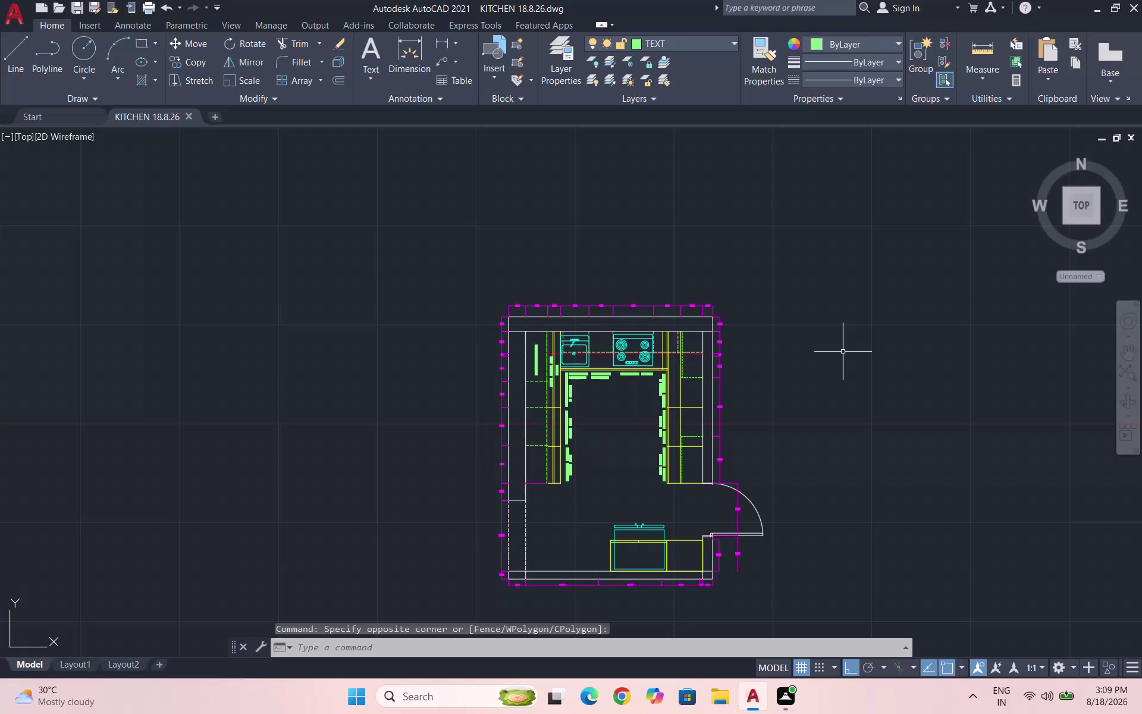
Save the kitchen drawing and review the plan.
key(Escape)
key(ctrl+s)
scroll(up, 3)
scroll(down, 3)
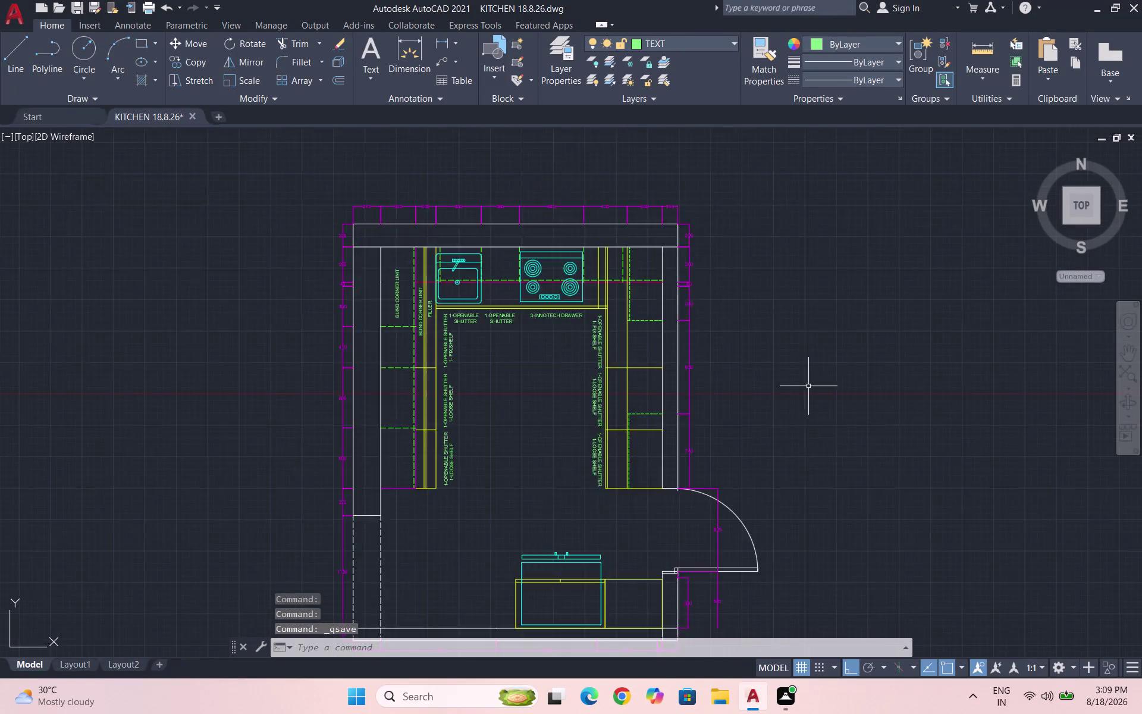
scroll(down, 3)
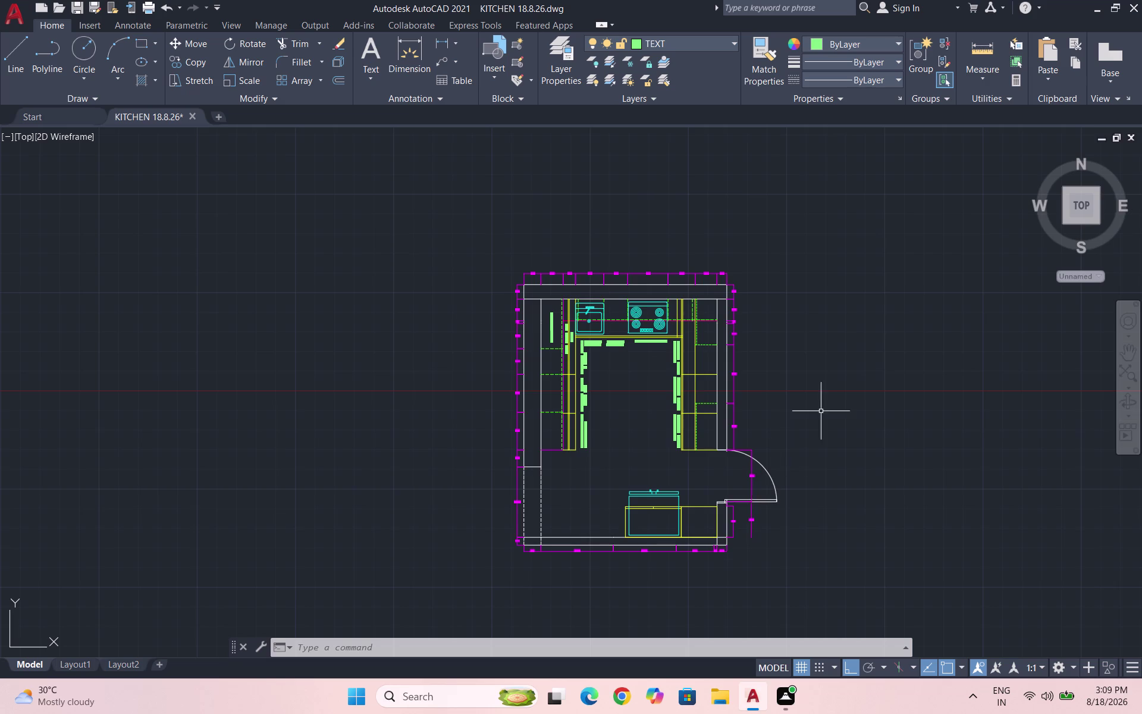
scroll(up, 3)
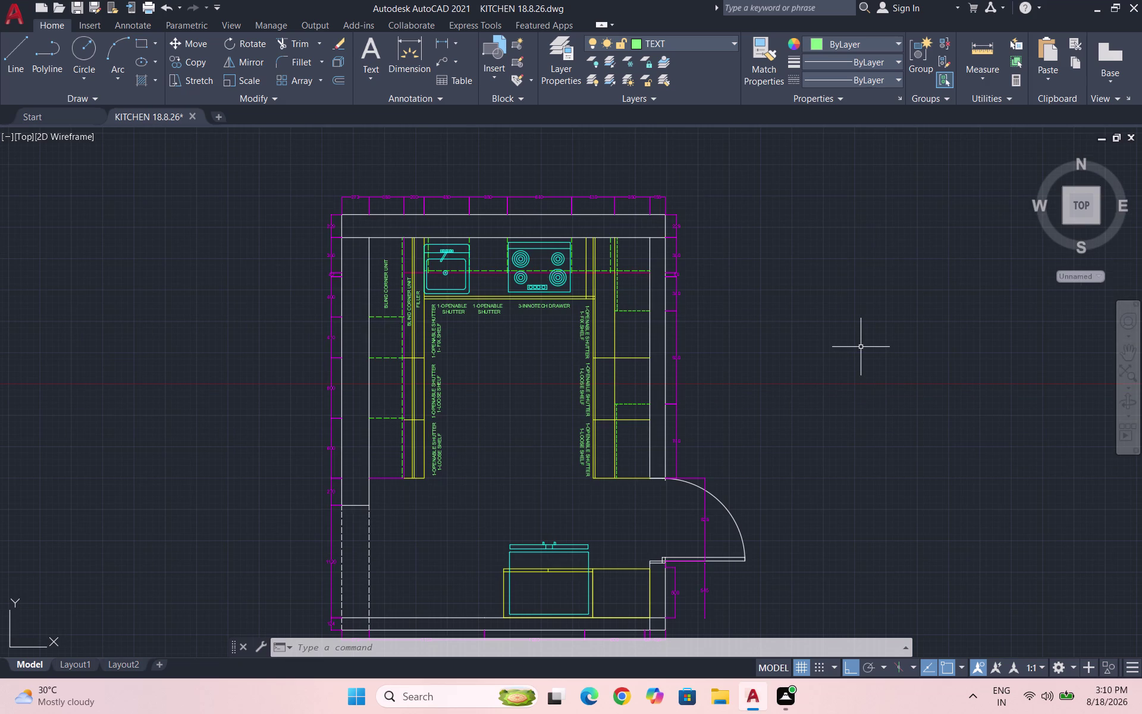
scroll(down, 3)
scroll(up, 3)
scroll(down, 3)
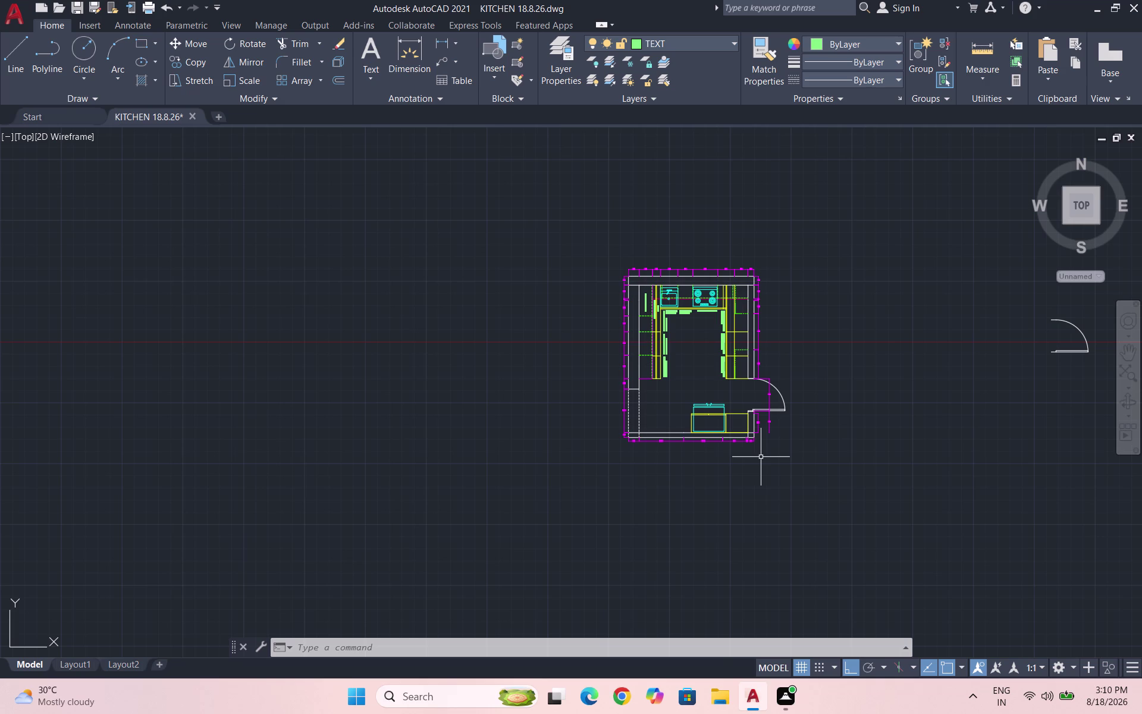
click(873, 414)
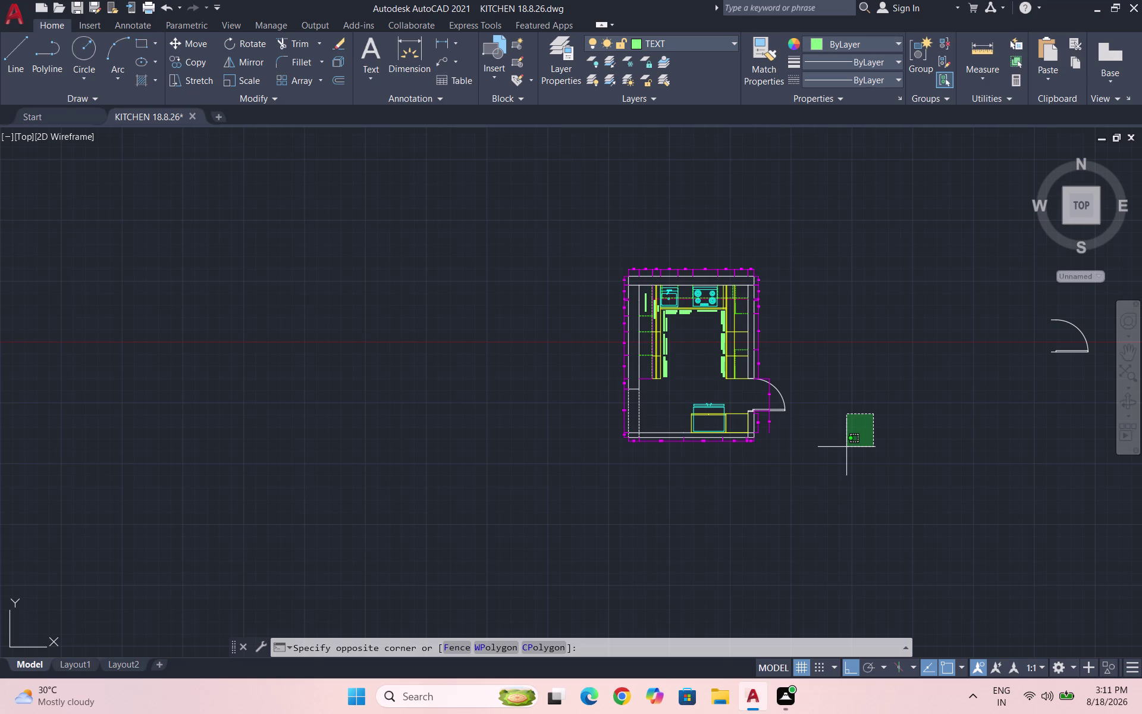
click(846, 447)
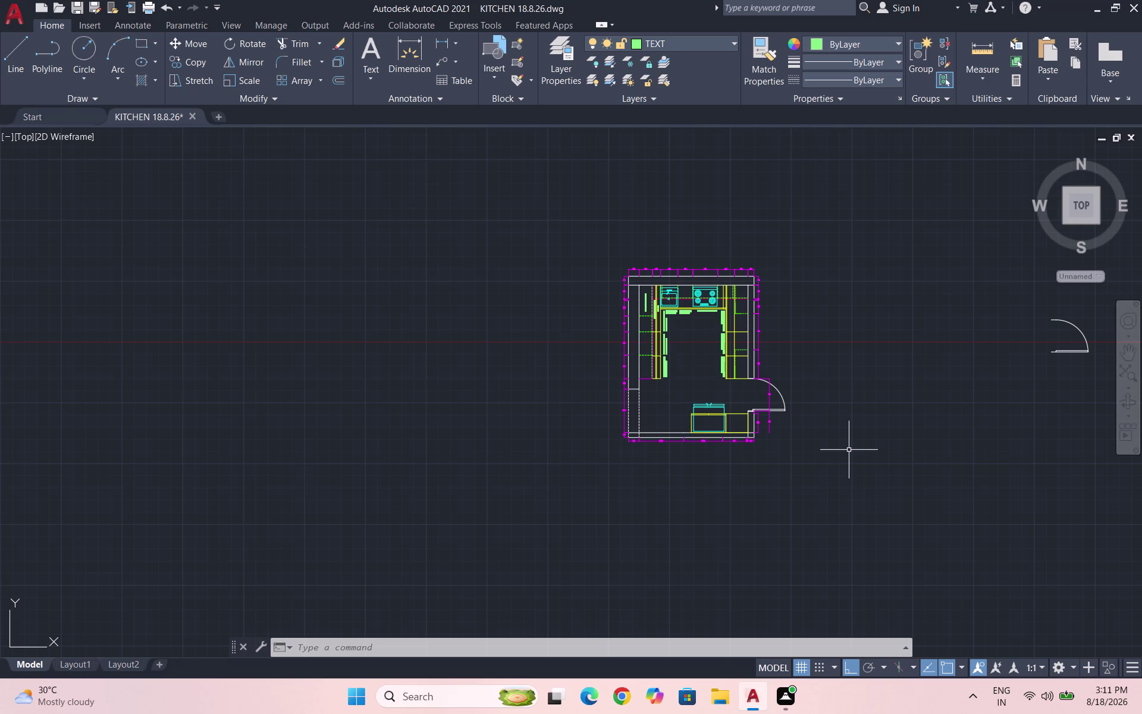
scroll(up, 3)
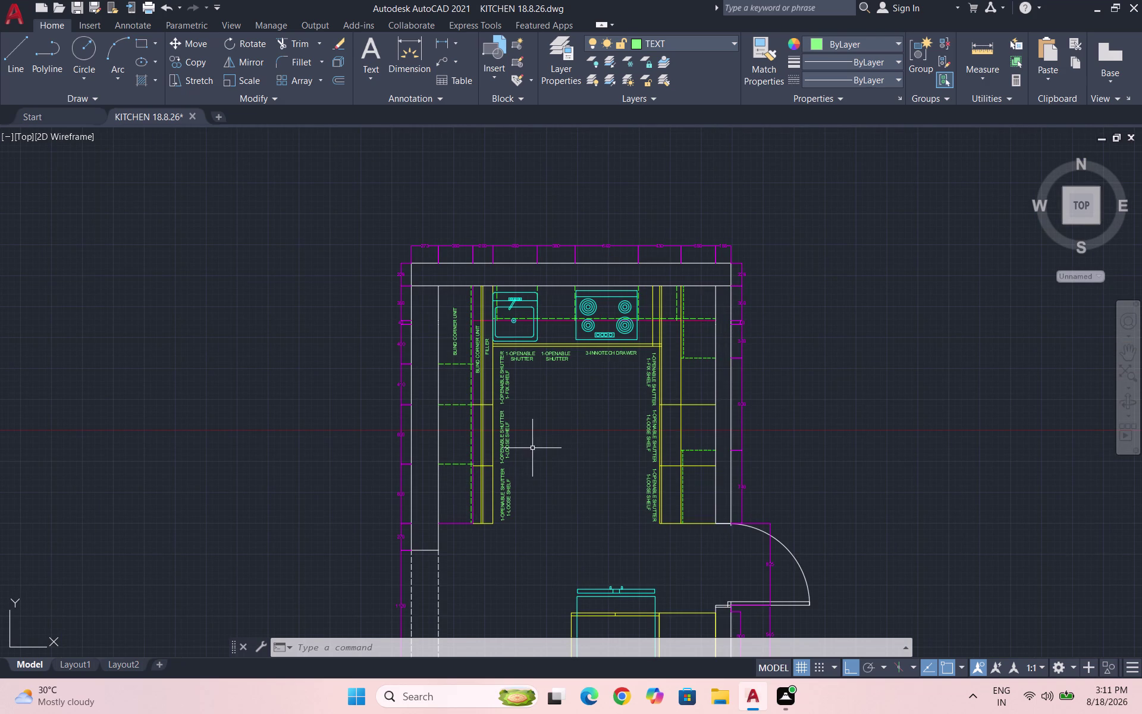
scroll(down, 3)
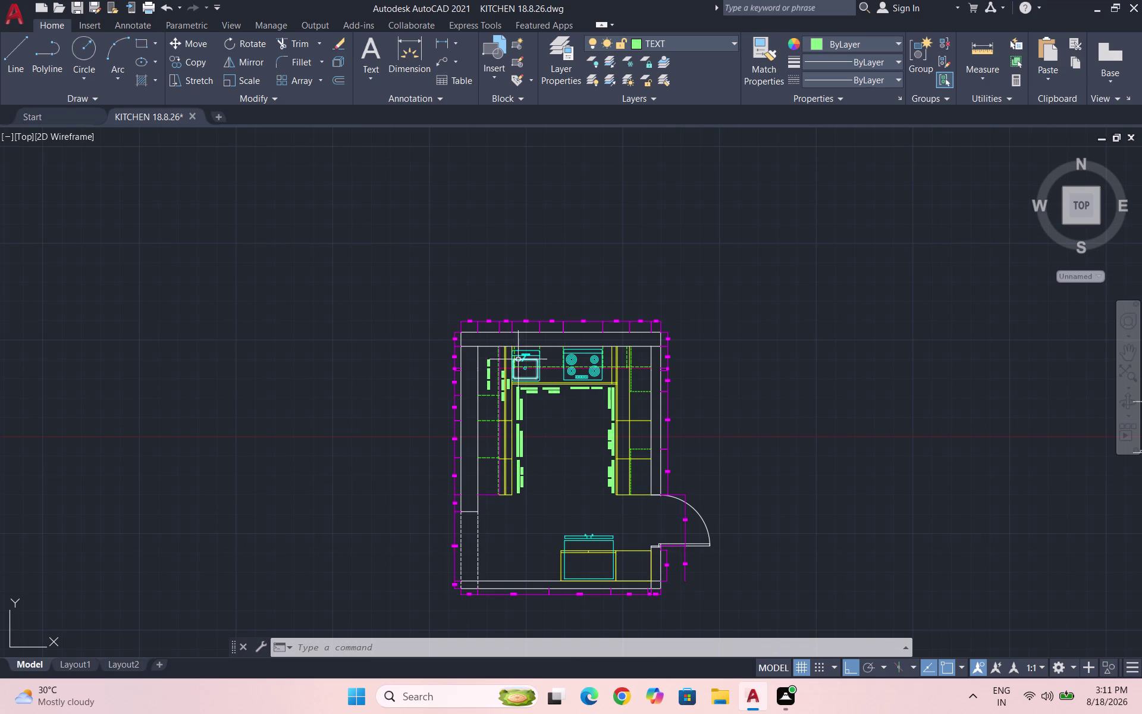
scroll(up, 3)
Copy the BLIND CORNER UNIT label twice onto the right-hand cabinet run.
click(480, 365)
text(C)
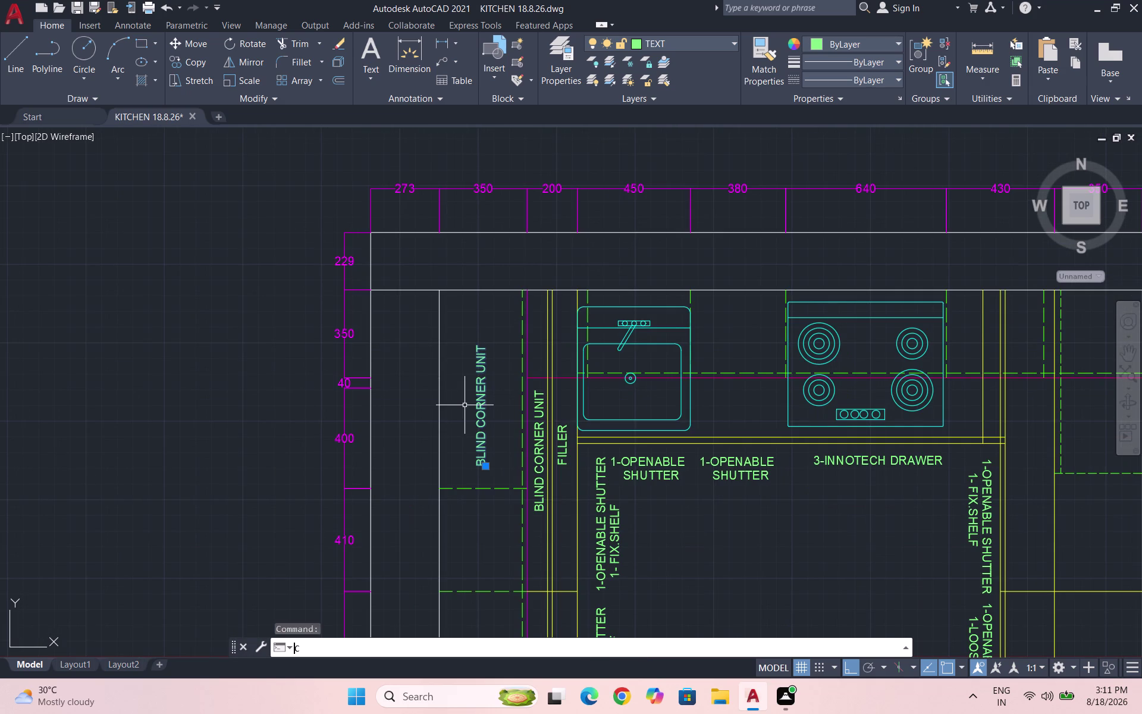
text(O)
key(Return)
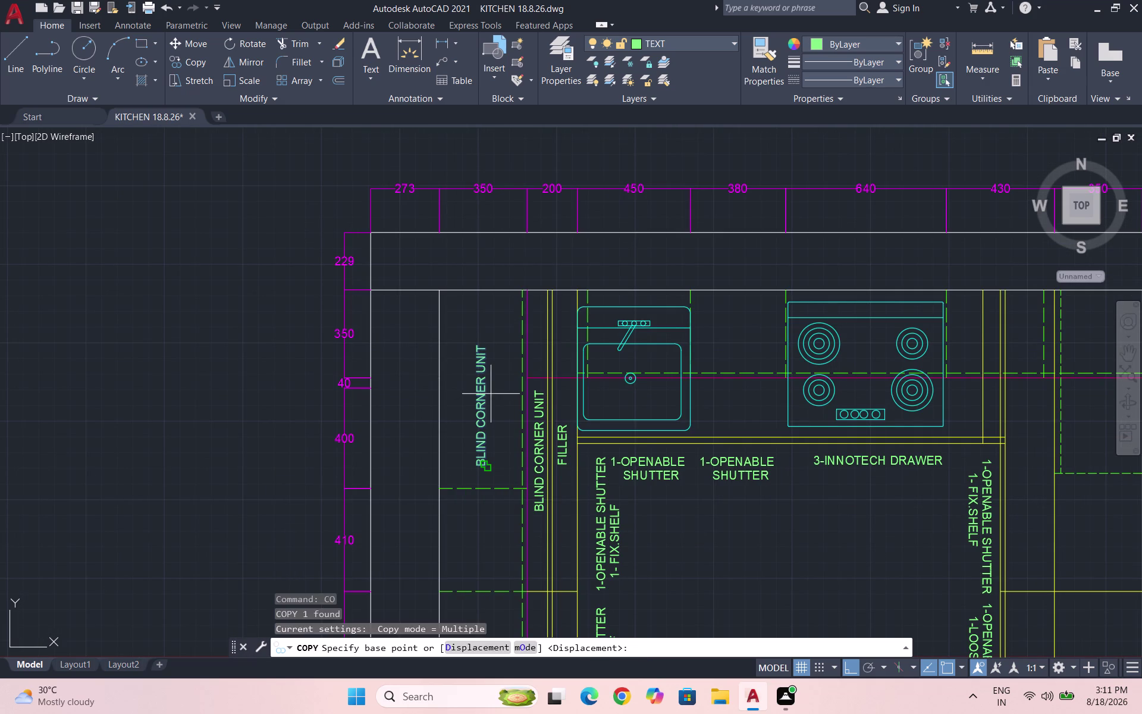
click(494, 394)
scroll(down, 3)
scroll(up, 3)
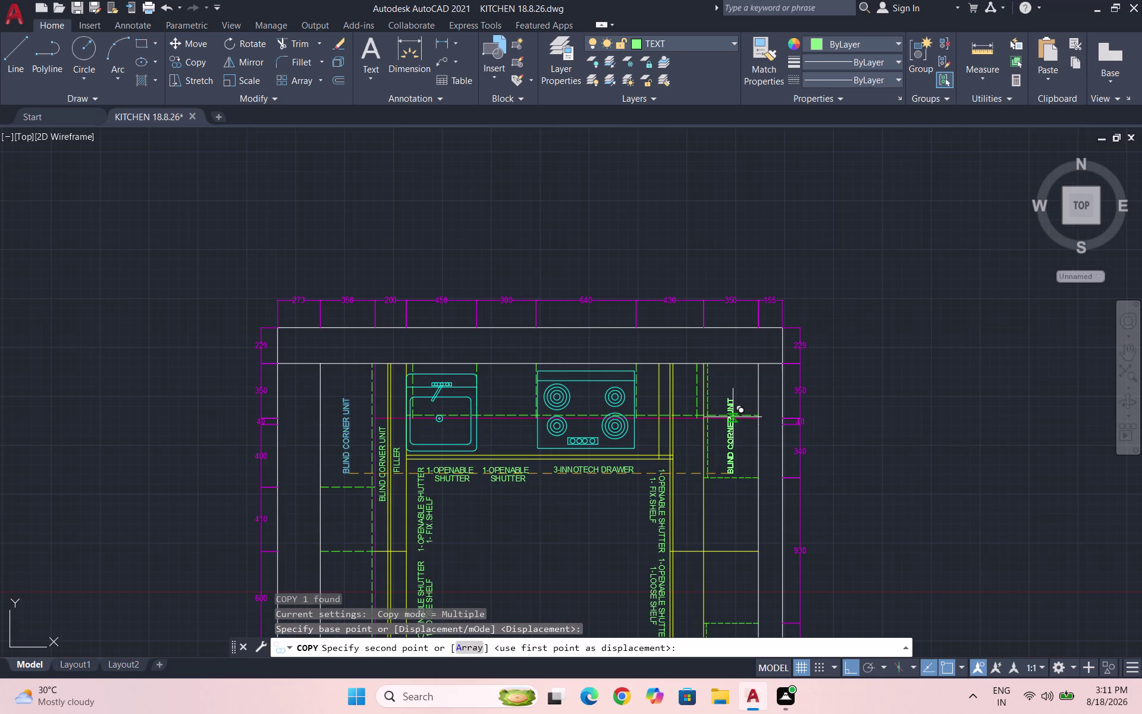
click(732, 417)
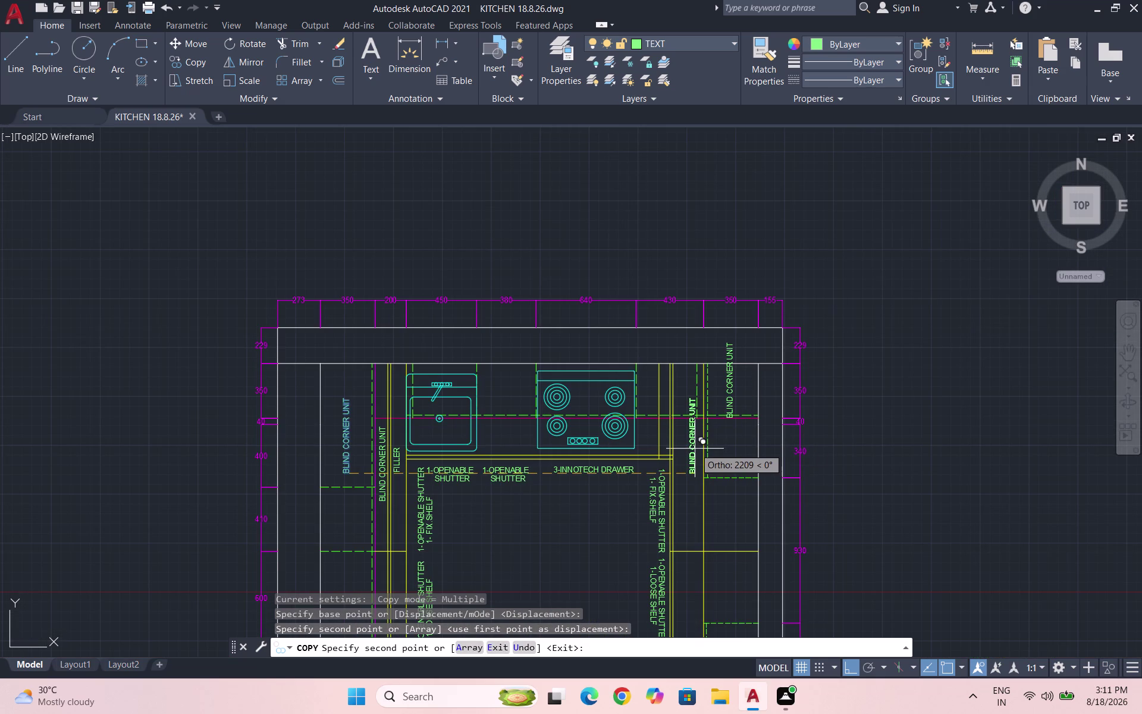
scroll(up, 3)
click(688, 484)
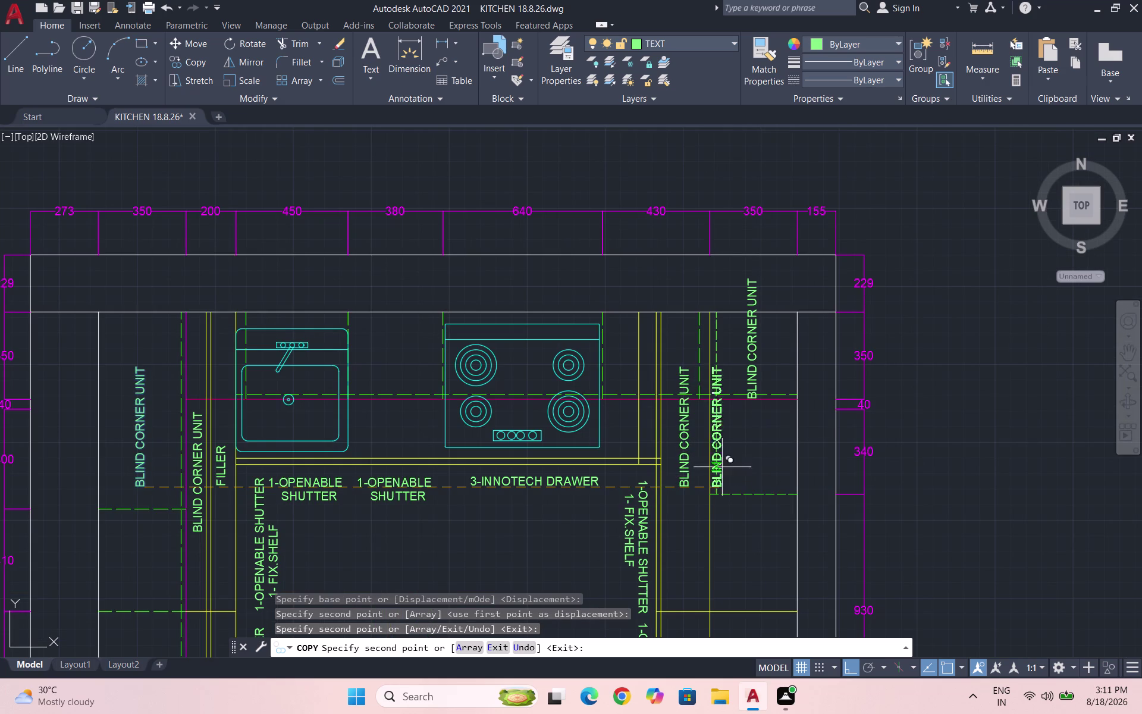
key(Escape)
Try rotating the top-right label copy, then undo the wrong rotation.
click(767, 347)
click(738, 344)
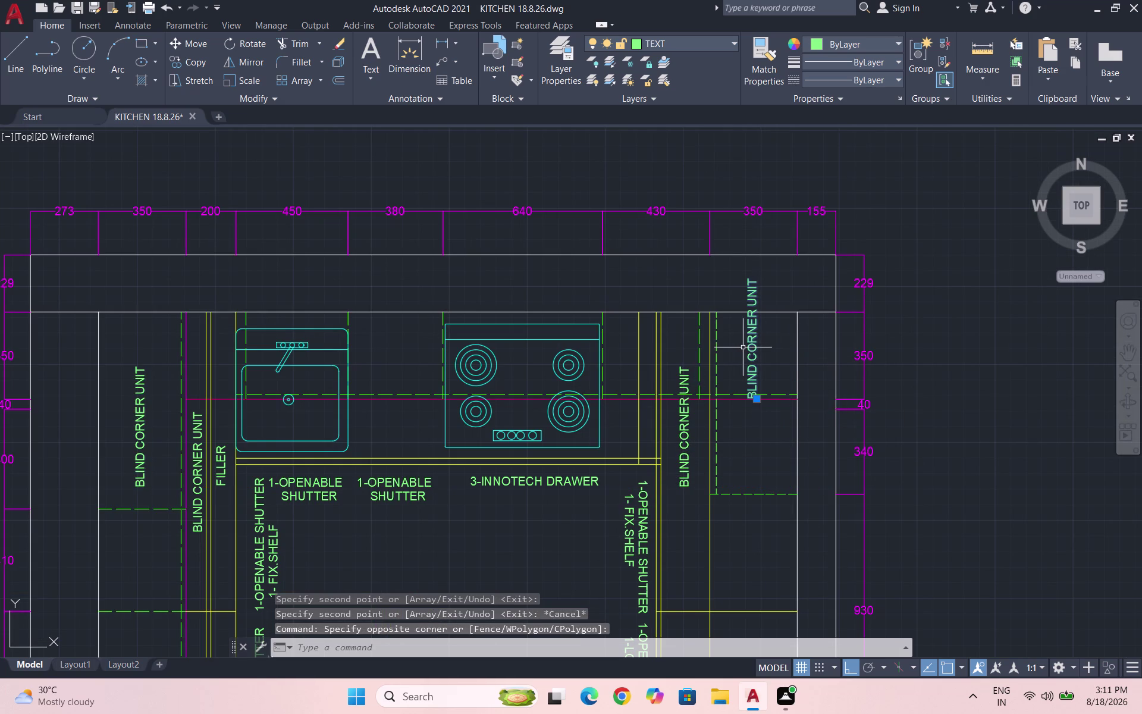
text(RO)
key(Return)
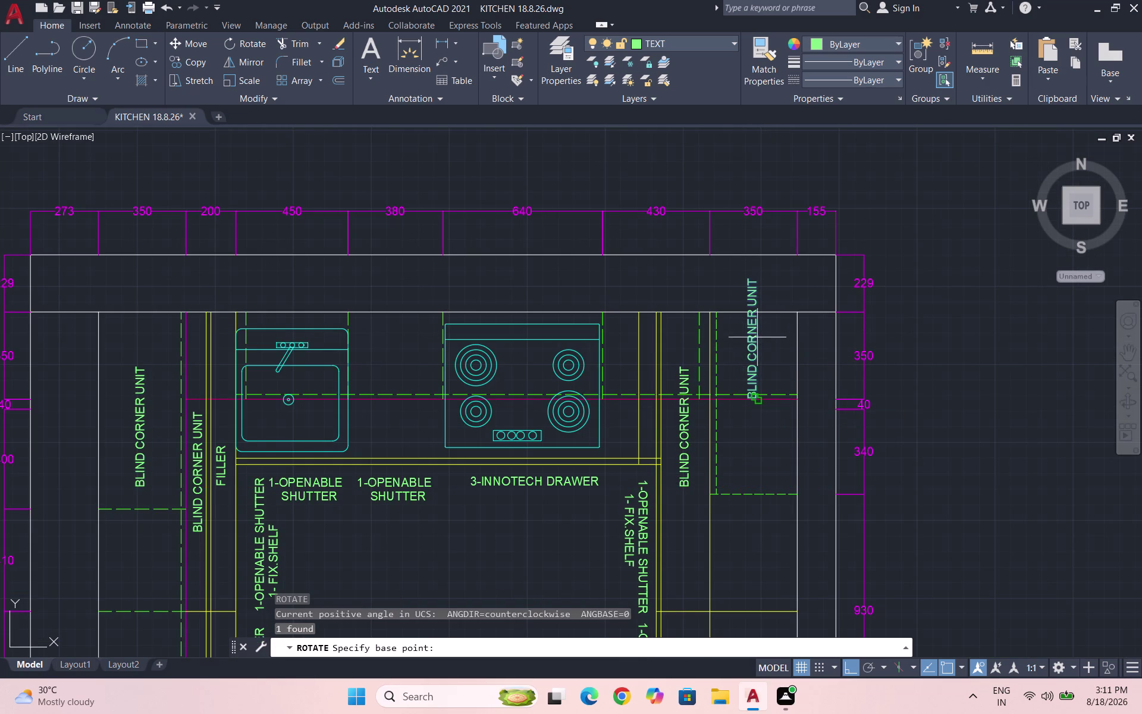
click(754, 287)
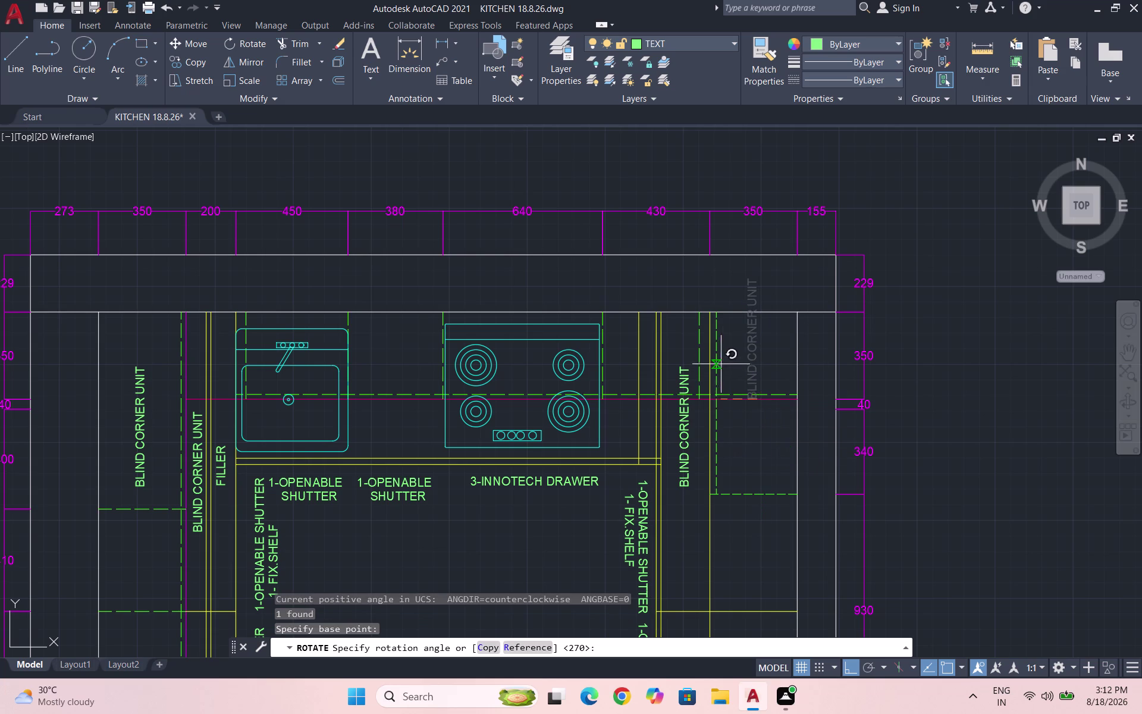
click(692, 336)
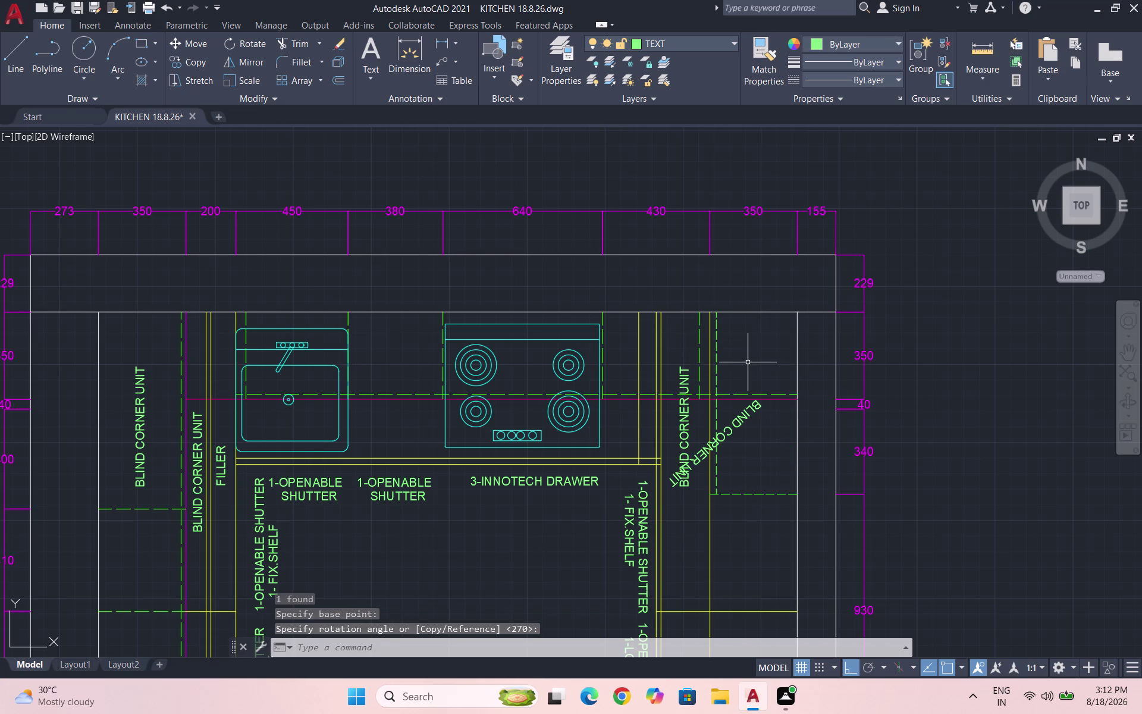
key(ctrl+z)
Hide the grid and rotate the top-right BLIND CORNER UNIT copy to read downward.
drag(772, 352, 761, 351)
click(713, 355)
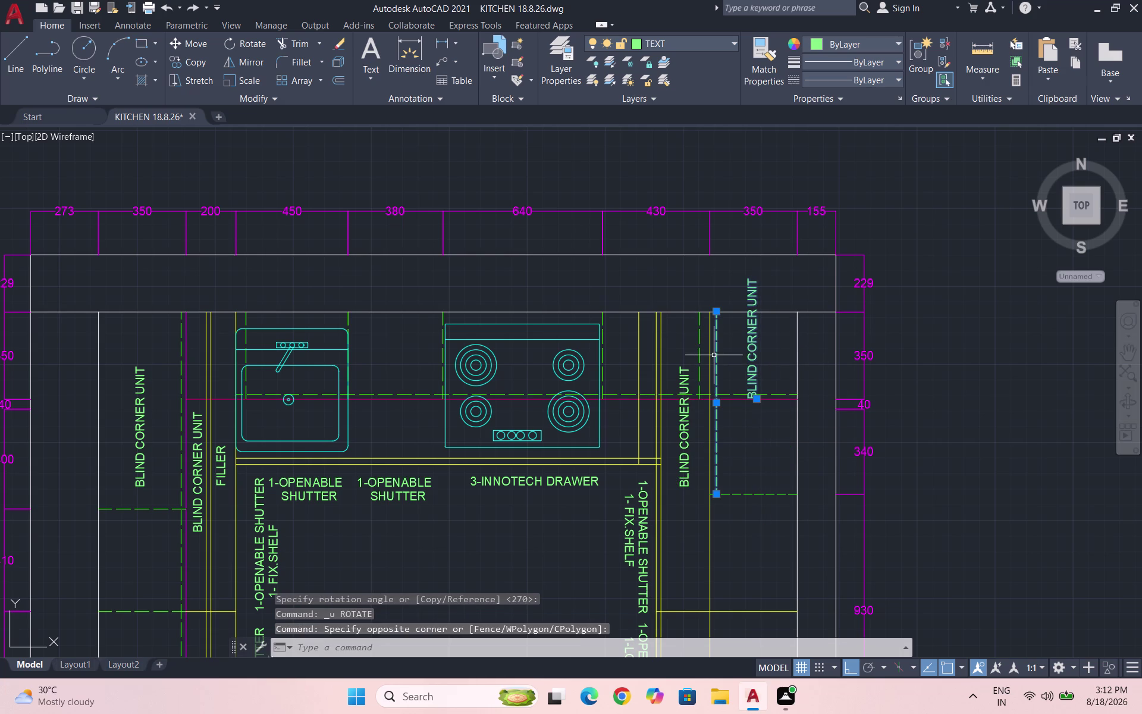
key(F8)
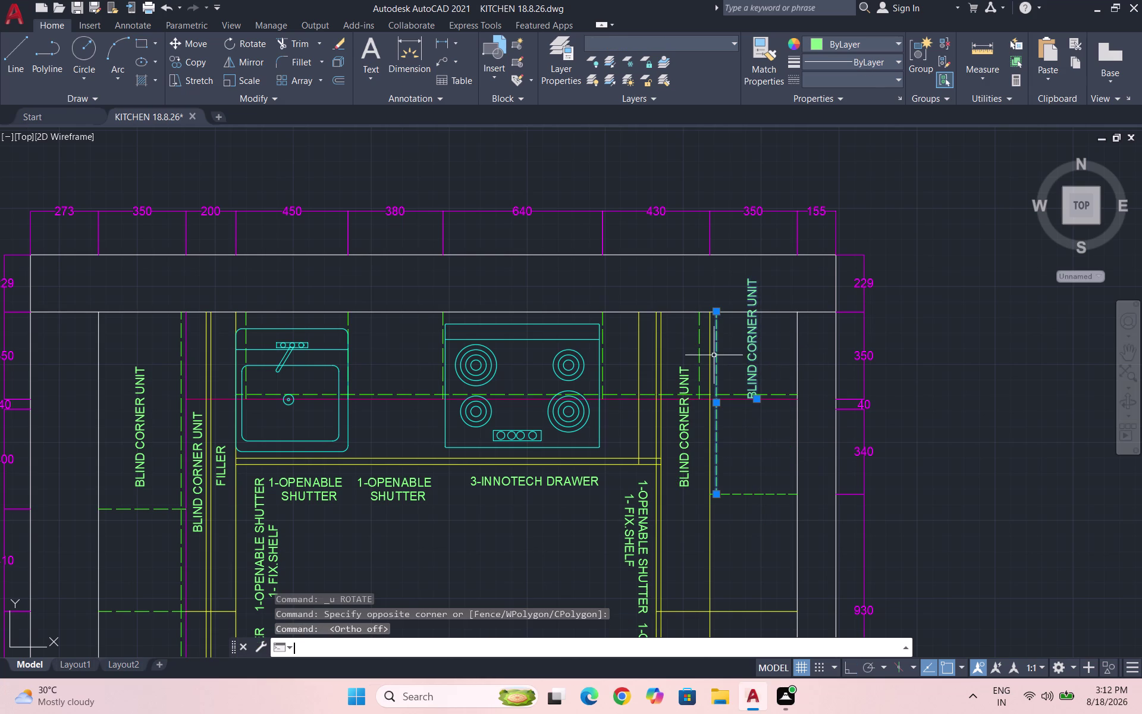
key(F8)
key(F7)
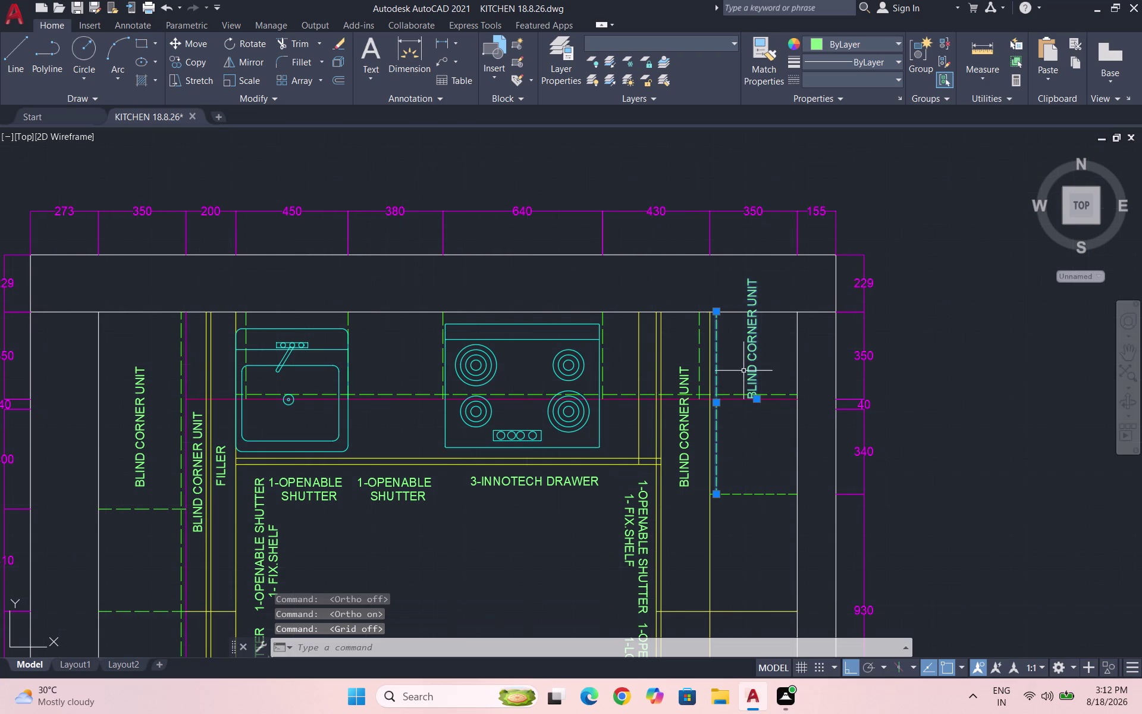
key(Escape)
click(756, 356)
text(RO)
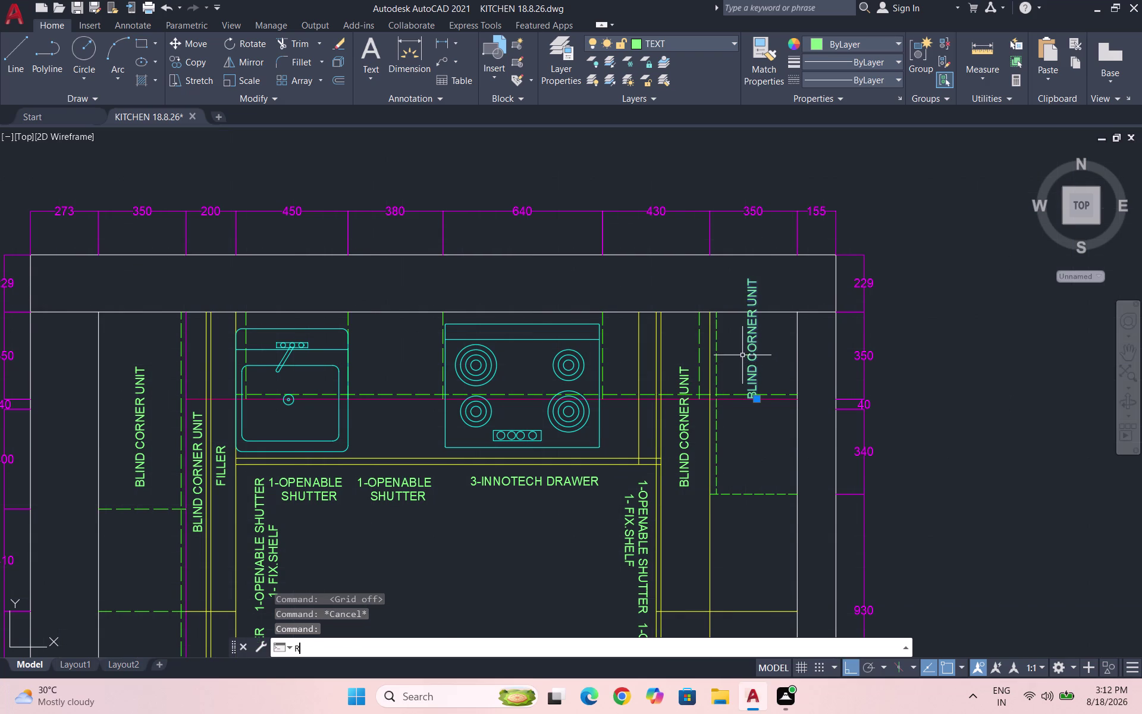
key(Return)
click(749, 279)
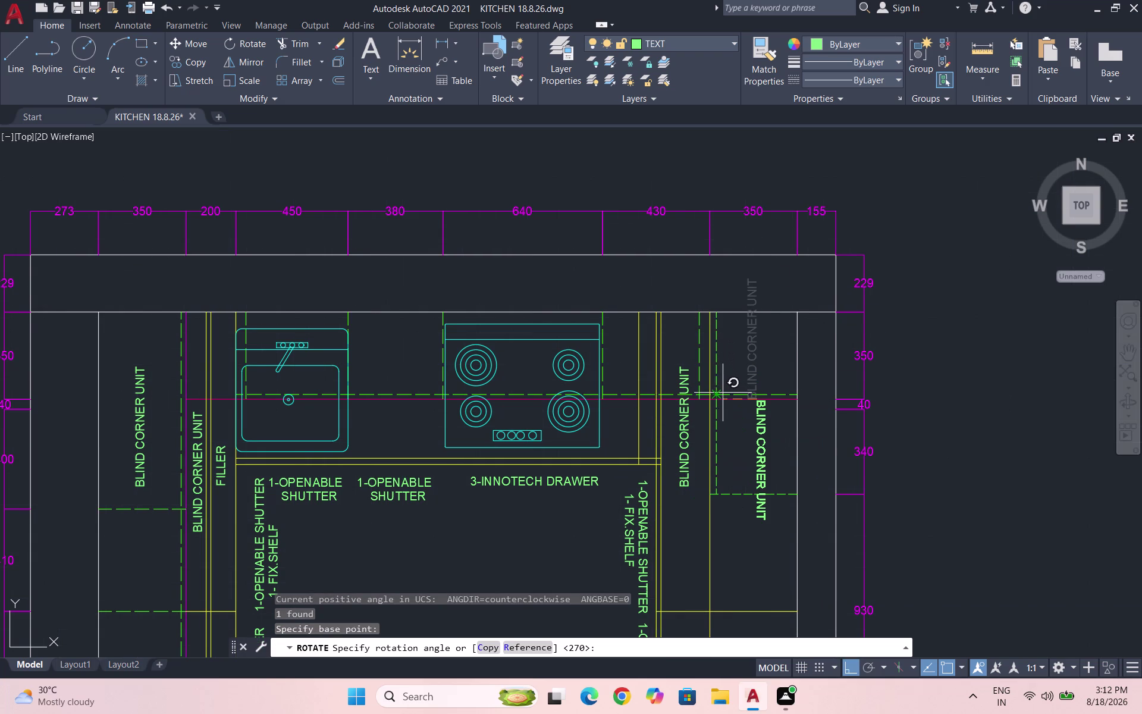
click(738, 416)
Move the rotated label into the right-hand corner cabinet.
click(767, 423)
click(736, 423)
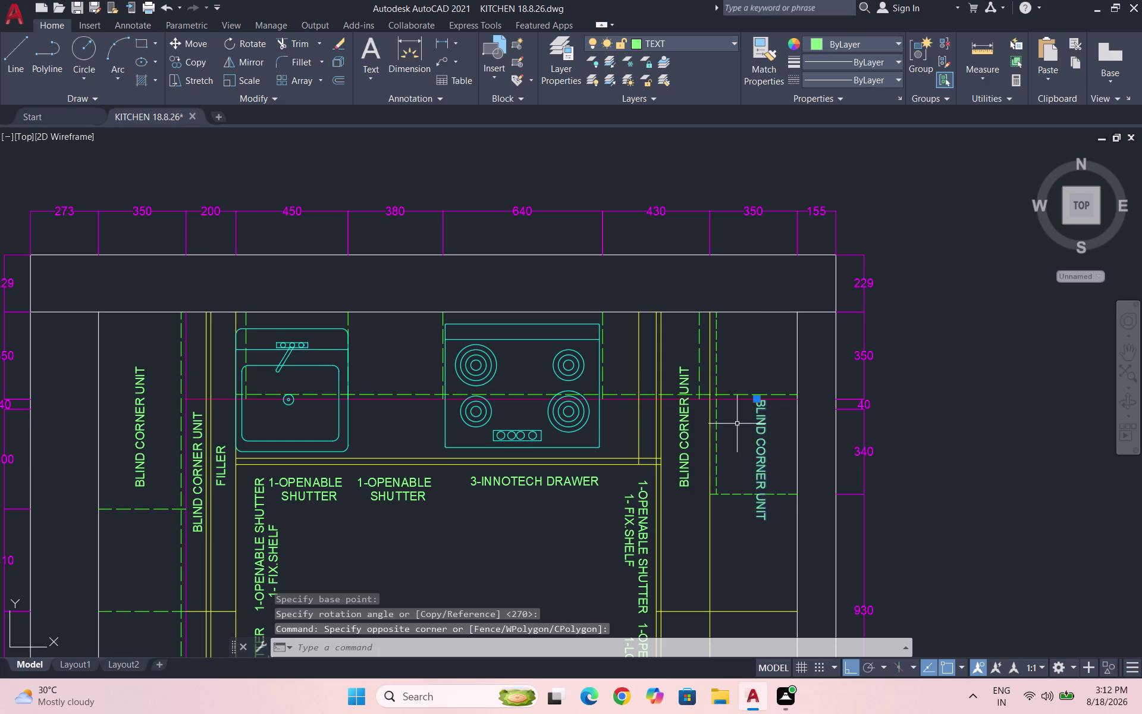
key(m)
key(Return)
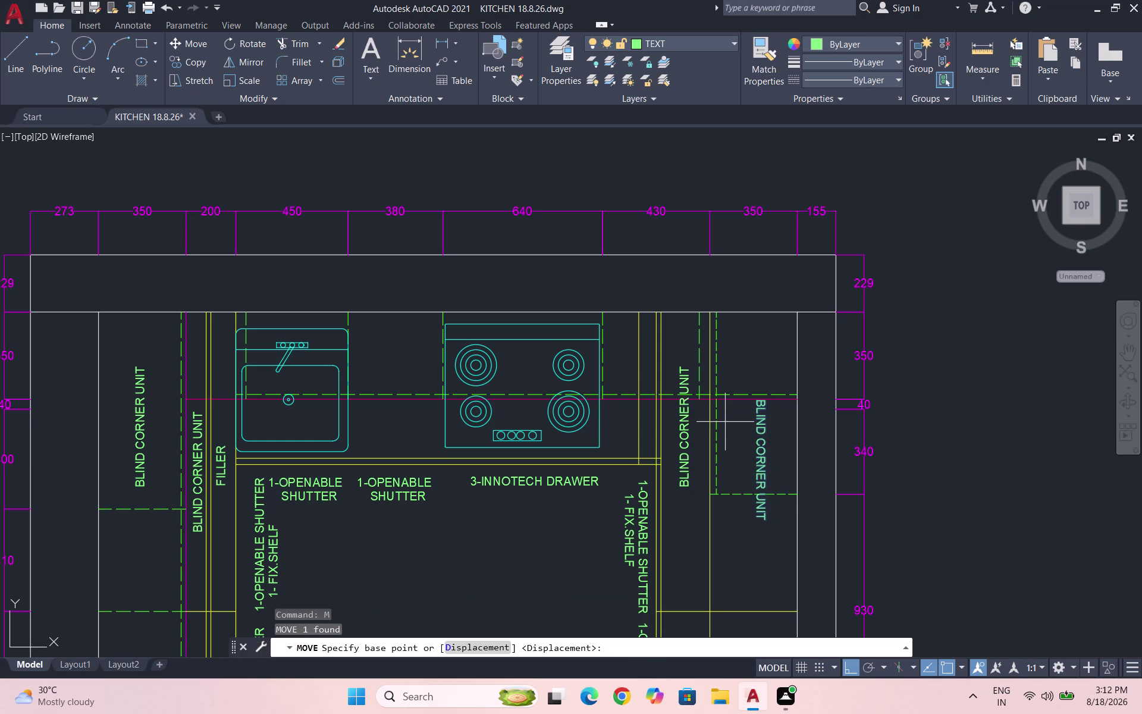
click(761, 439)
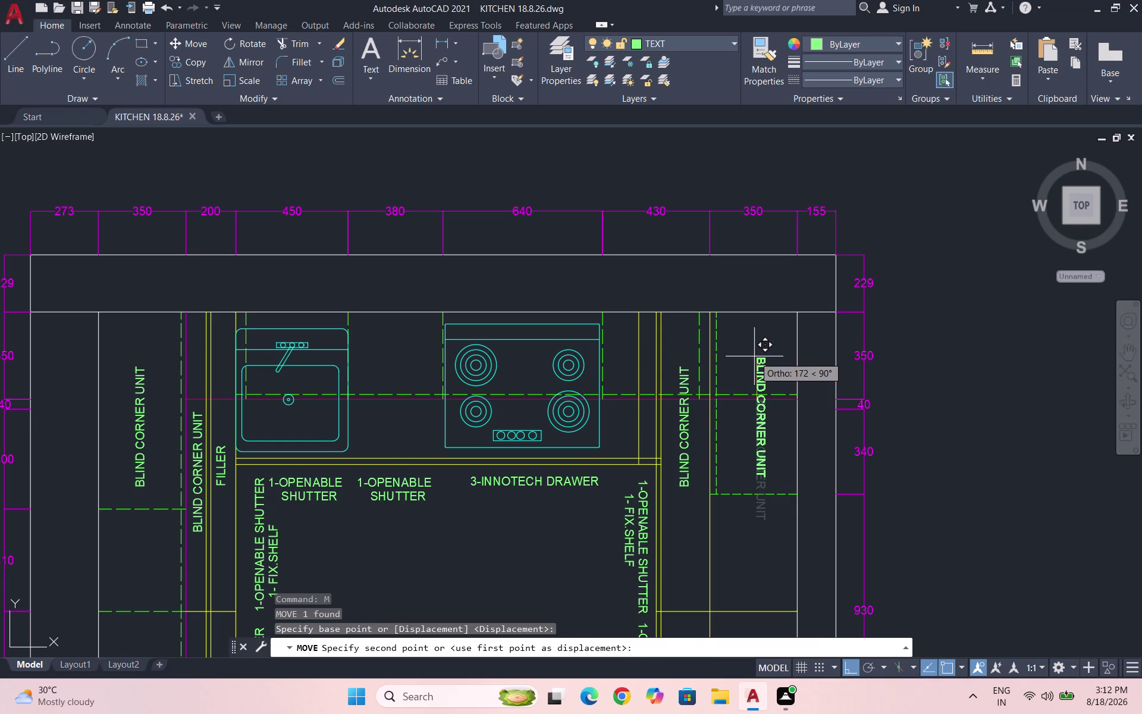
scroll(down, 3)
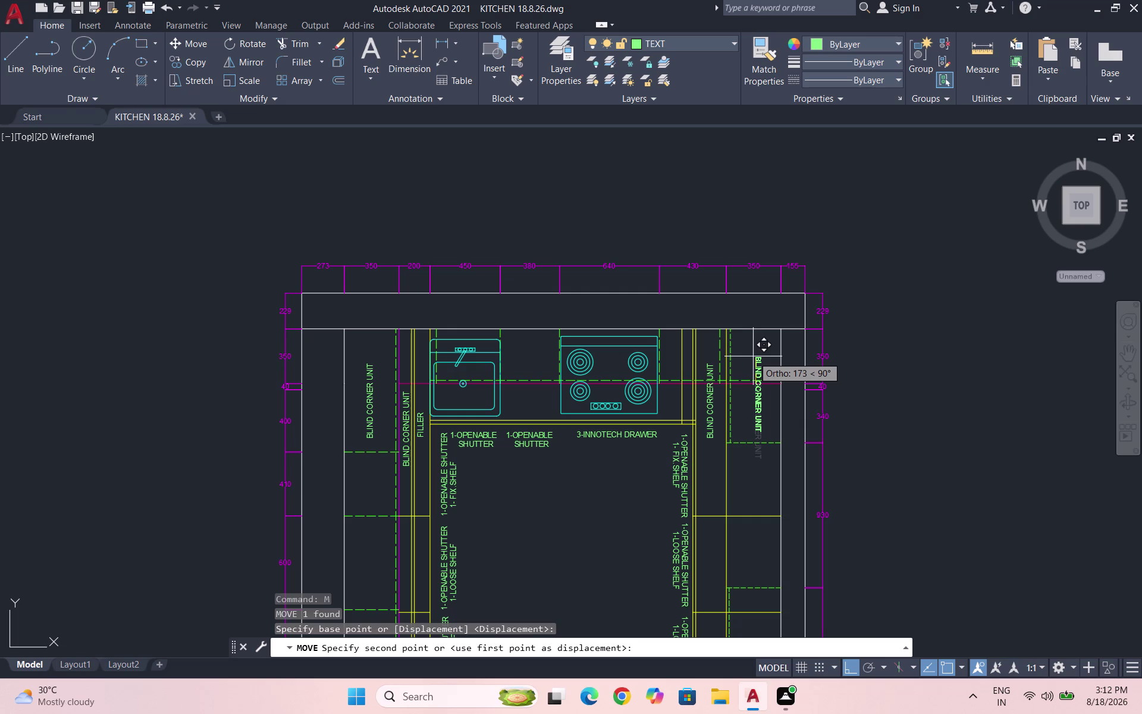
scroll(up, 3)
click(742, 357)
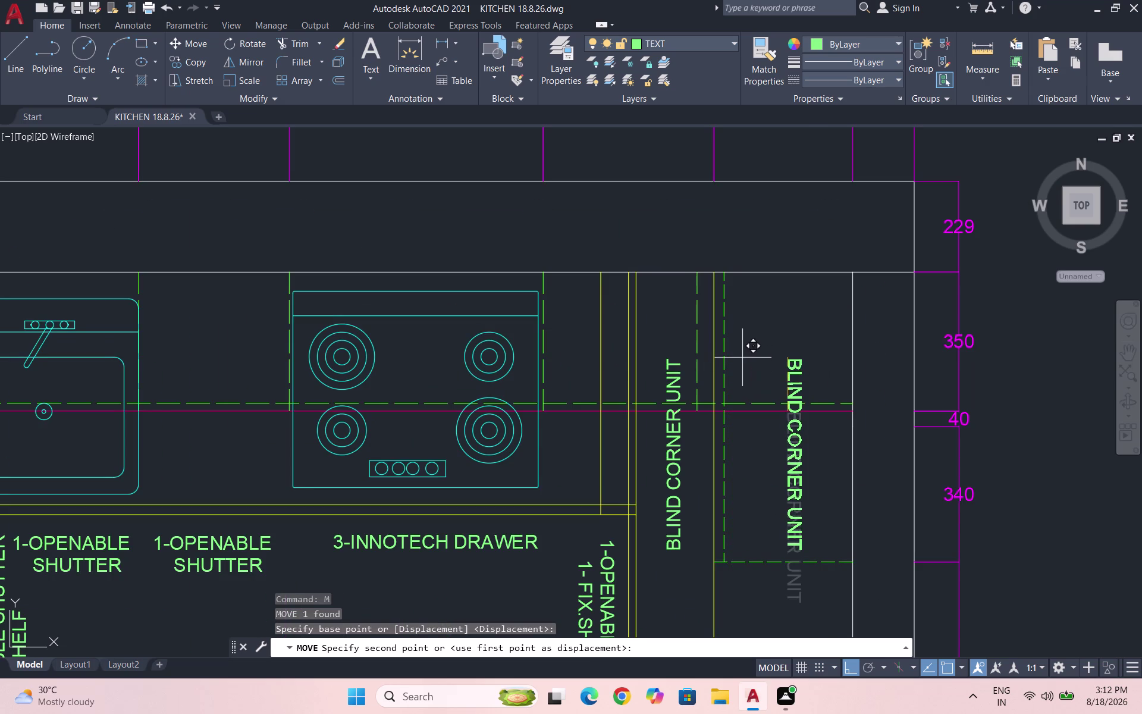
click(796, 370)
Shift the label further left within the corner cabinet.
key(m)
key(Return)
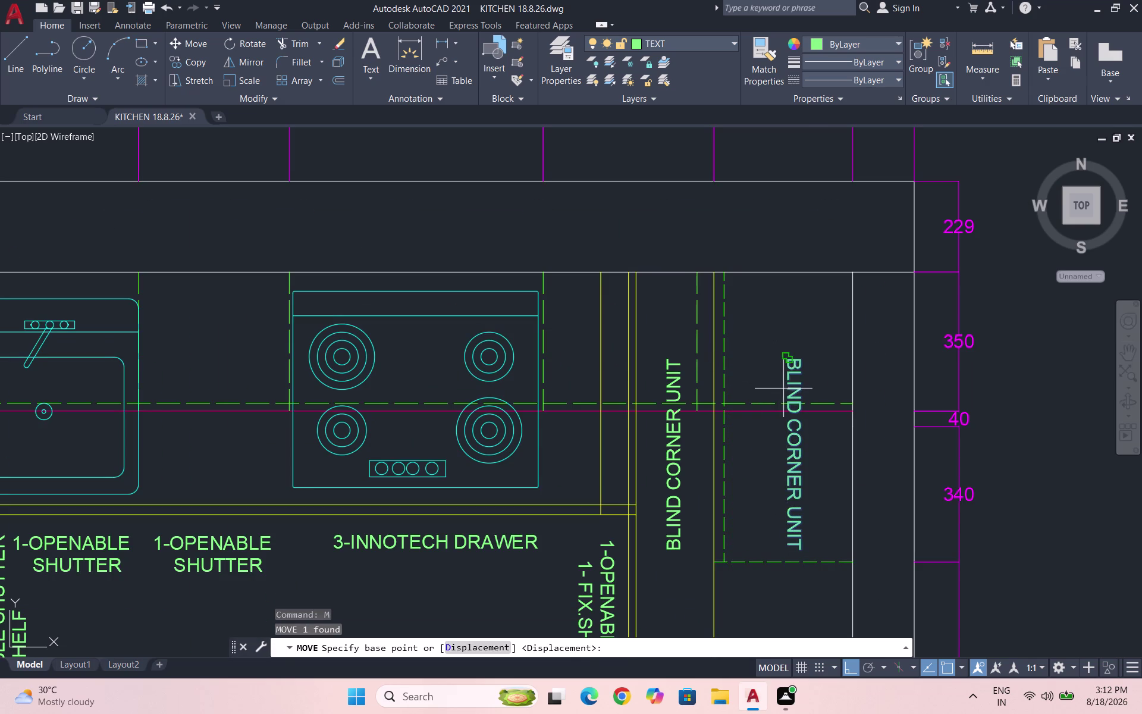
click(784, 385)
click(750, 383)
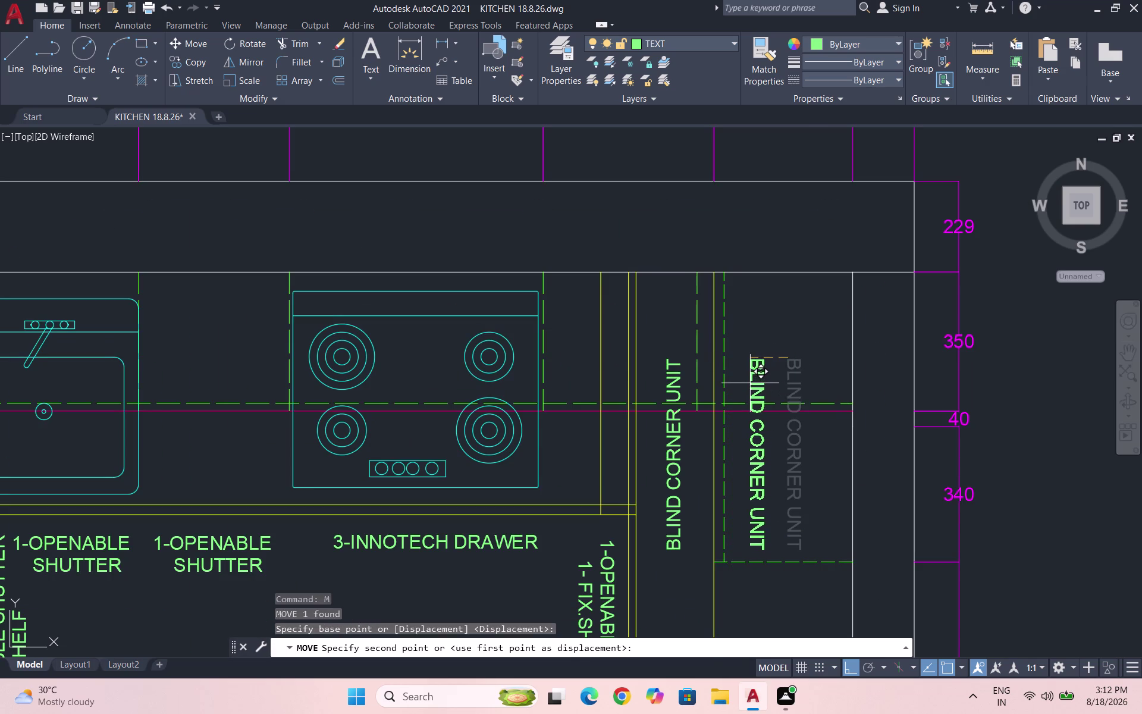
key(grave)
key(Escape)
Start a TRIM on lines crossing the cabinet, then cancel it.
key(t)
key(r)
key(Return)
key(Return)
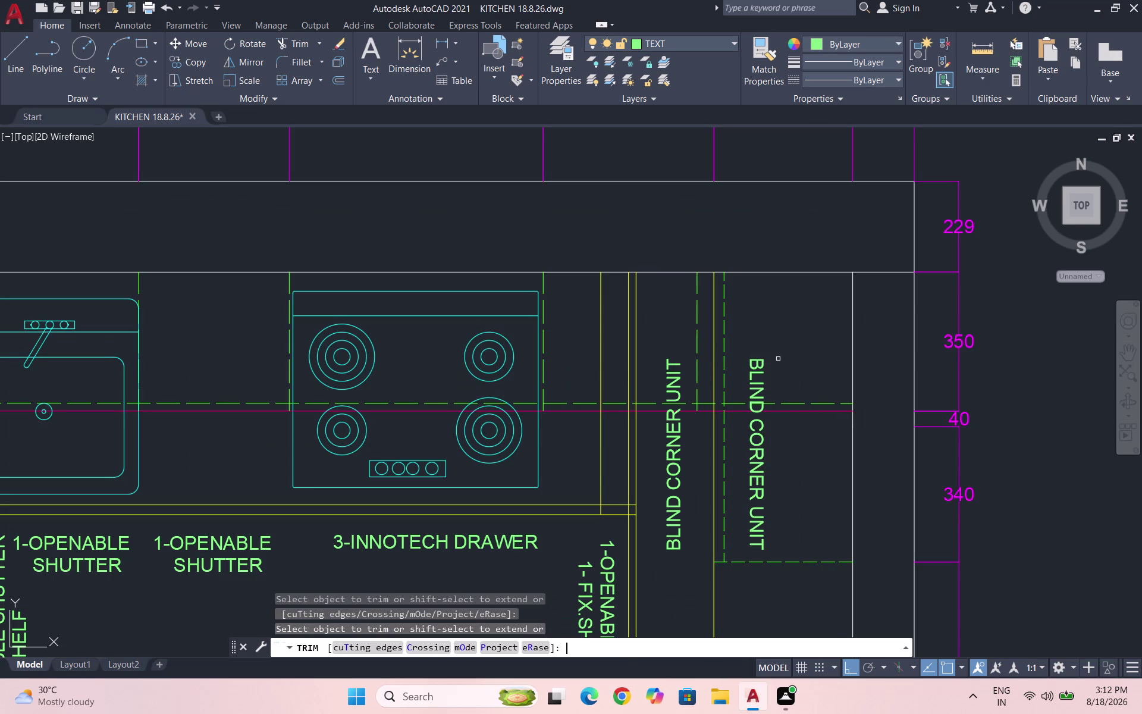
drag(783, 391, 792, 432)
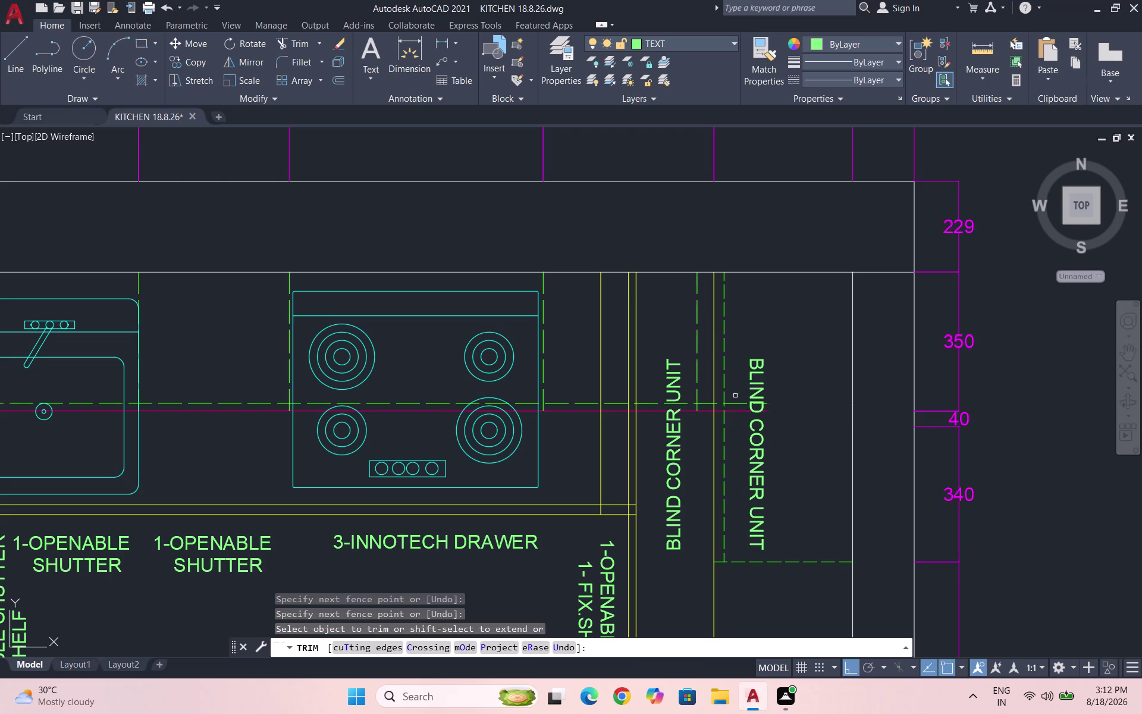
drag(736, 398, 738, 434)
scroll(up, 3)
drag(753, 436, 752, 466)
drag(759, 462, 756, 483)
key(Escape)
scroll(down, 3)
scroll(down, 3)
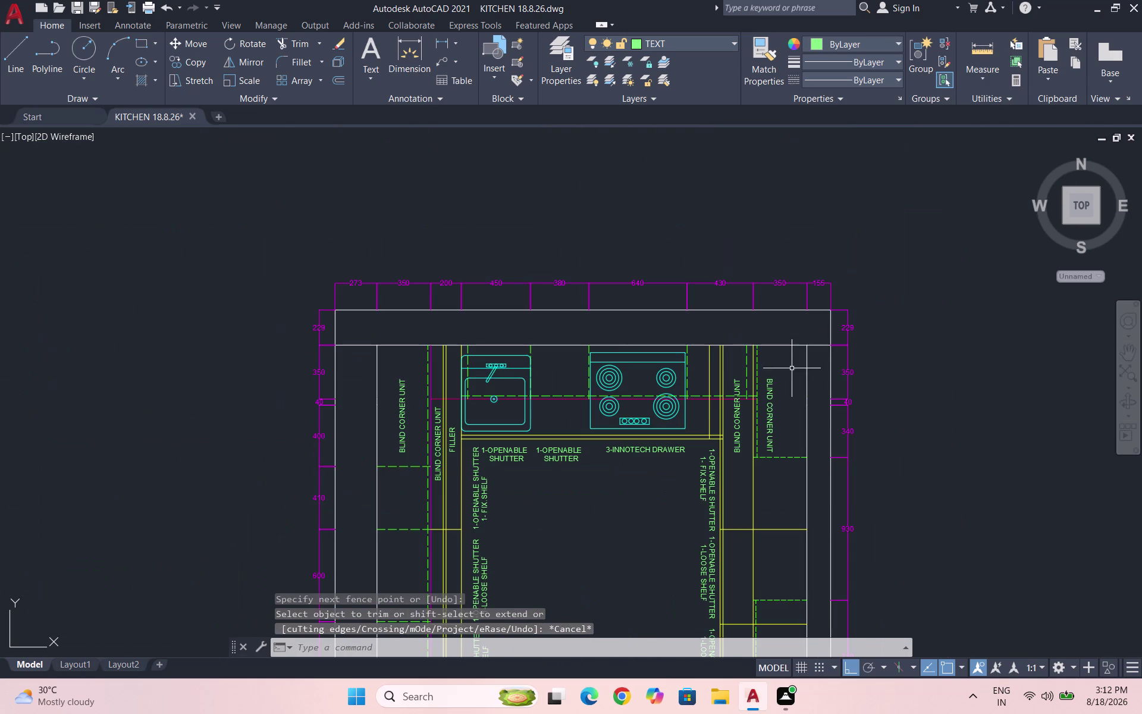
Try rotating the inner BLIND CORNER UNIT label, then undo the rotation.
click(740, 418)
text(RO)
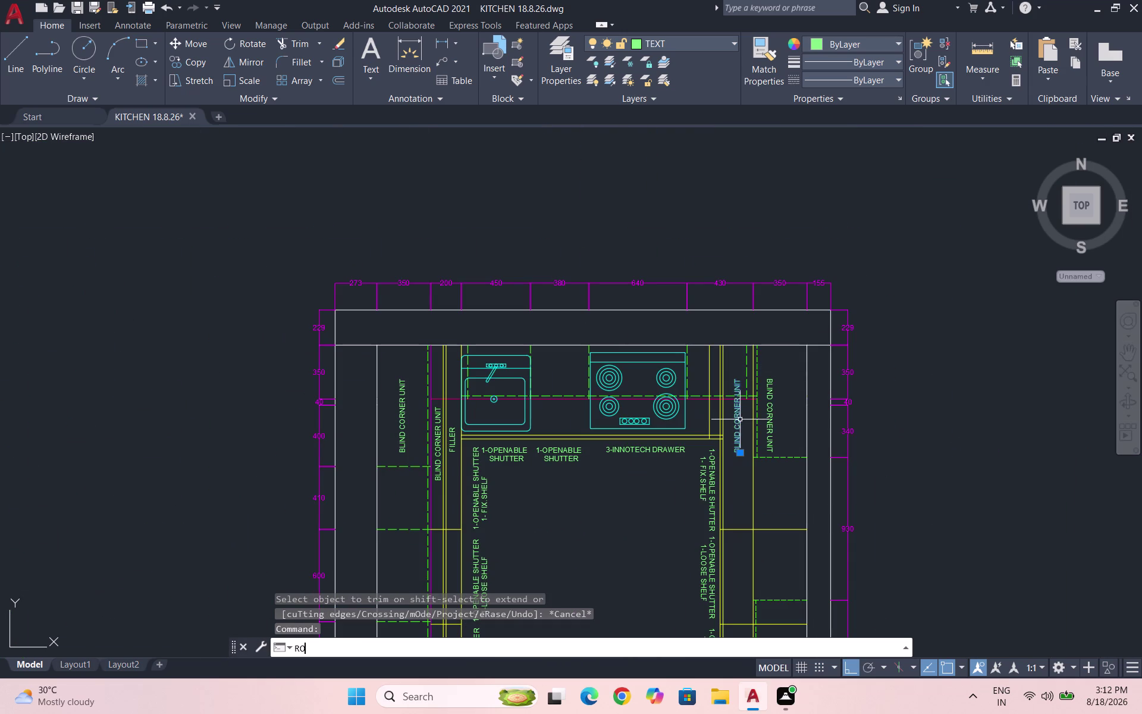
key(Return)
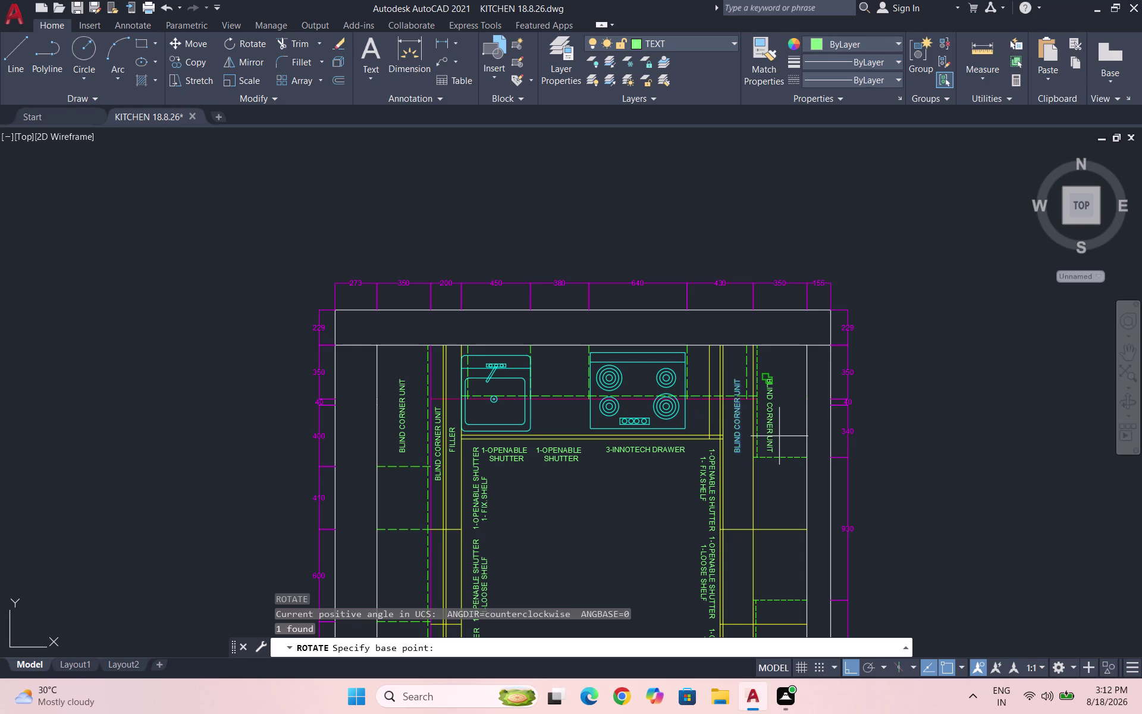
click(737, 380)
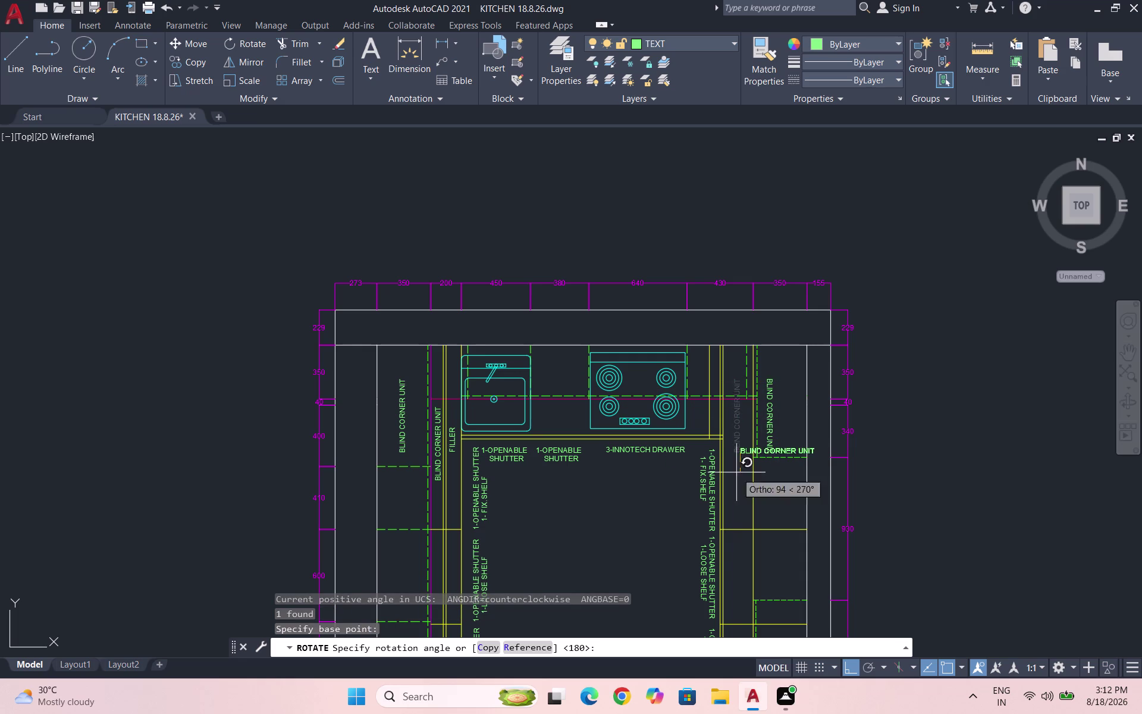
click(700, 480)
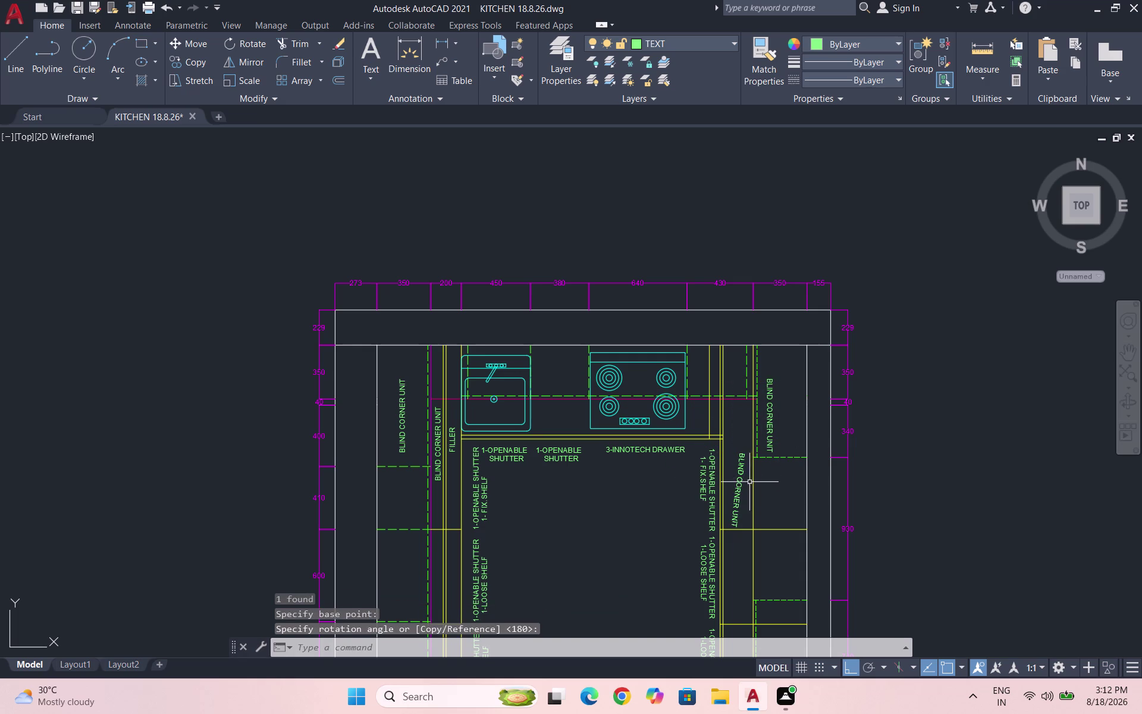
key(ctrl+z)
Rotate the inner BLIND CORNER UNIT label to read top-to-bottom.
click(734, 427)
text(R)
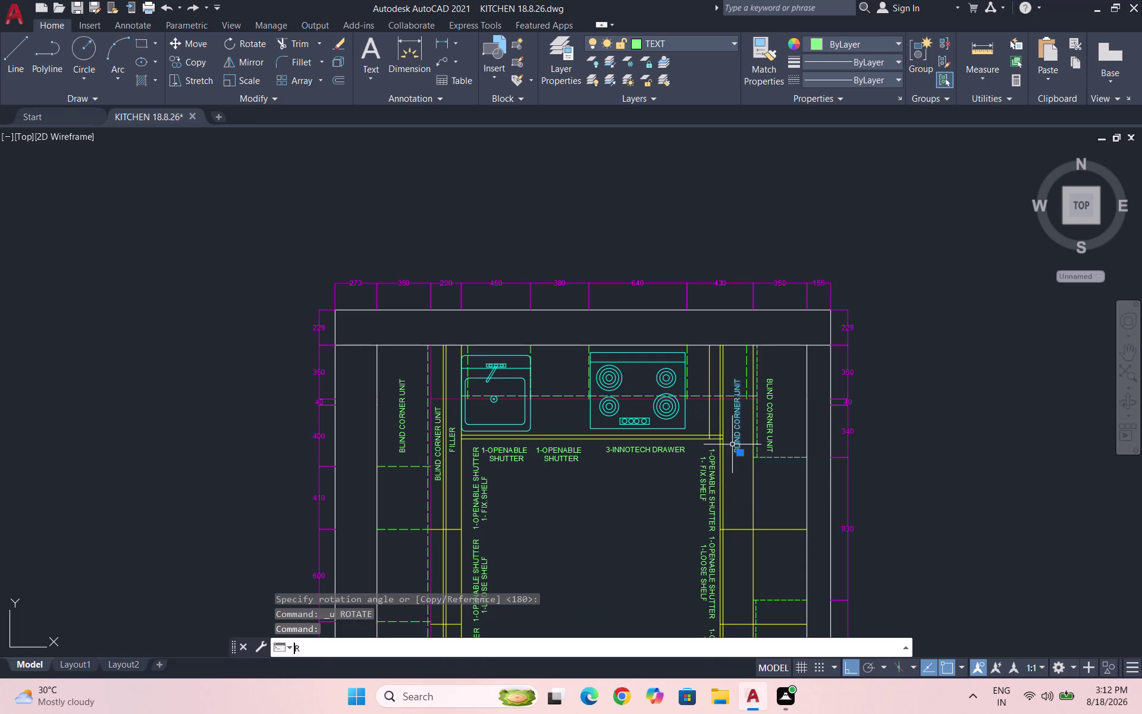
text(O)
key(Return)
click(735, 380)
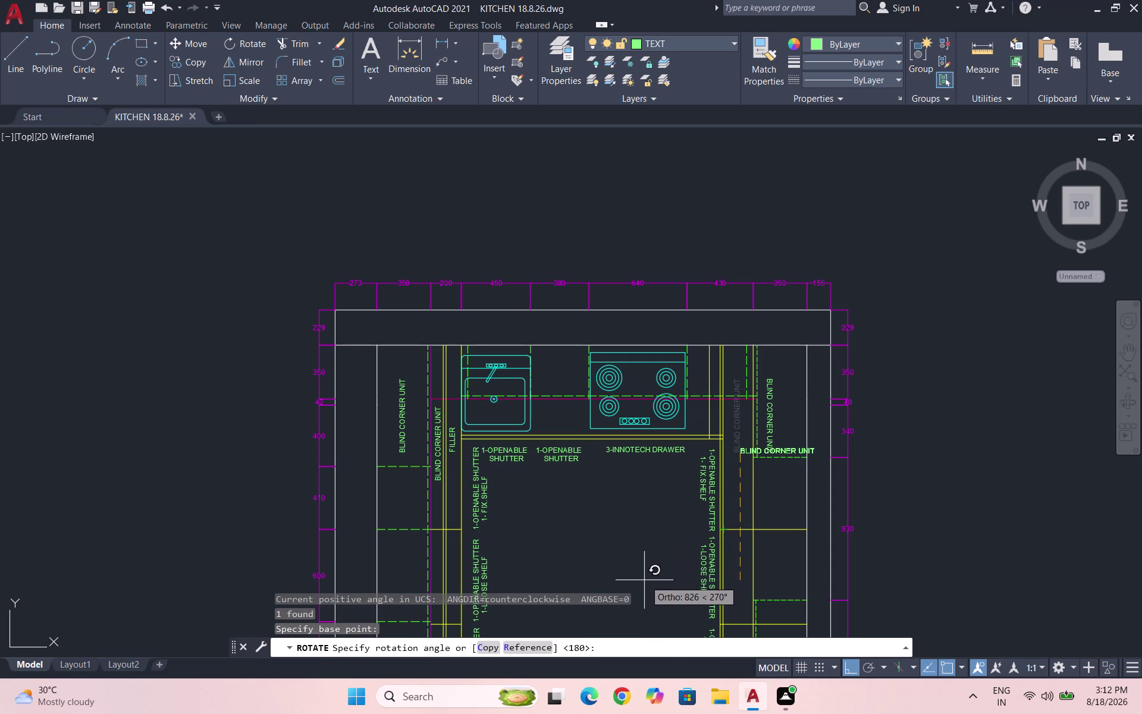
click(631, 508)
scroll(up, 3)
Move the rotated inner label higher in its cabinet.
click(733, 474)
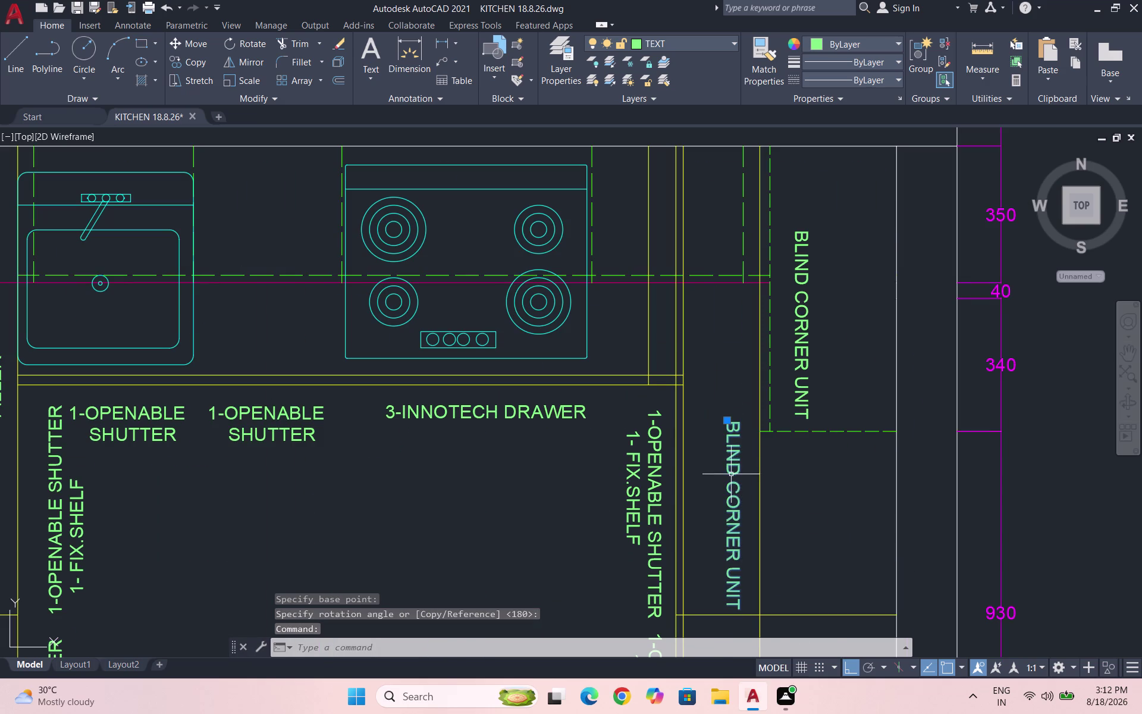
key(m)
key(Return)
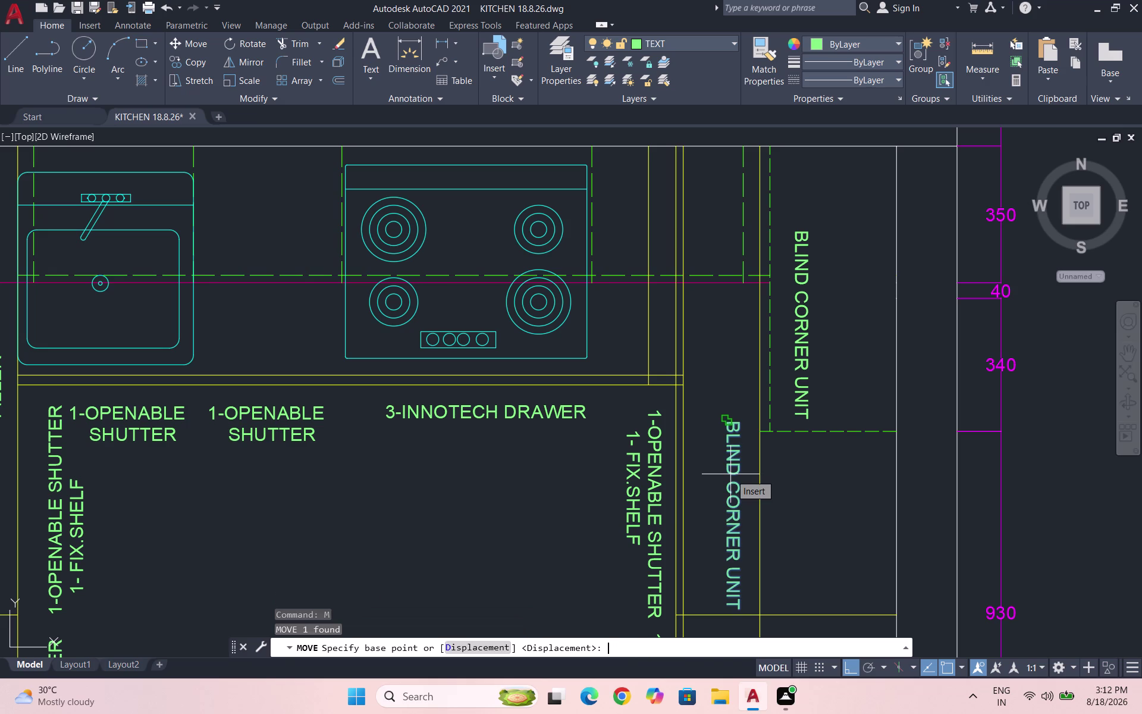
click(731, 474)
key(Return)
key(backslash)
key(Escape)
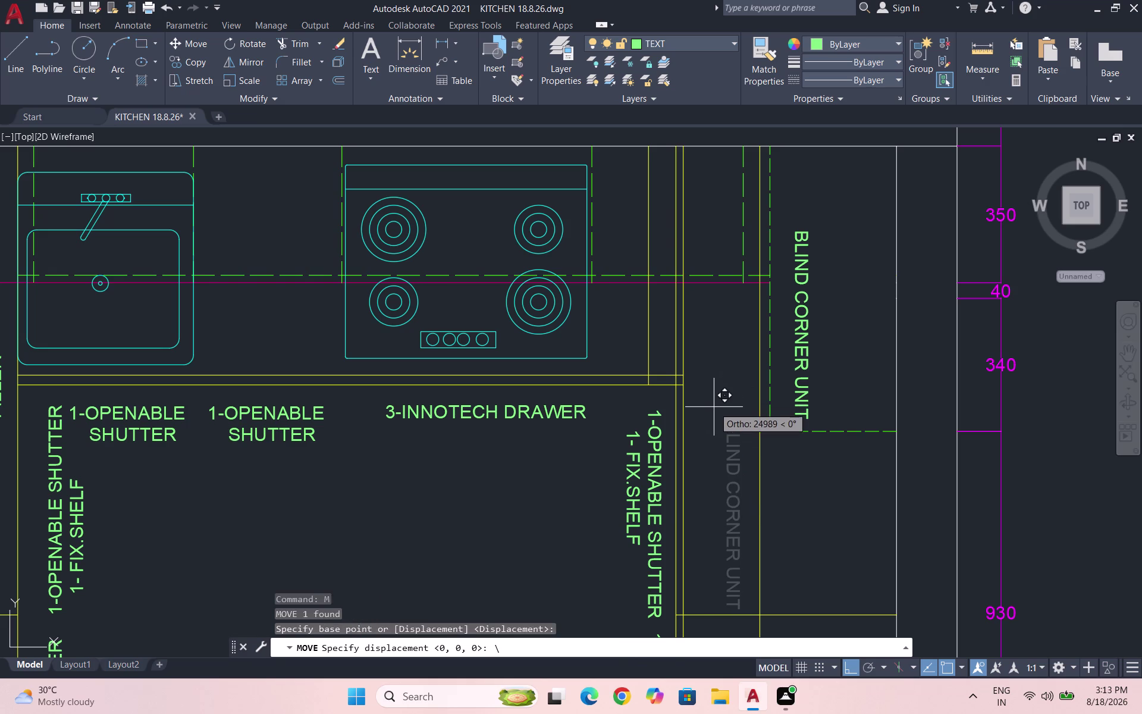
click(733, 464)
key(m)
key(Return)
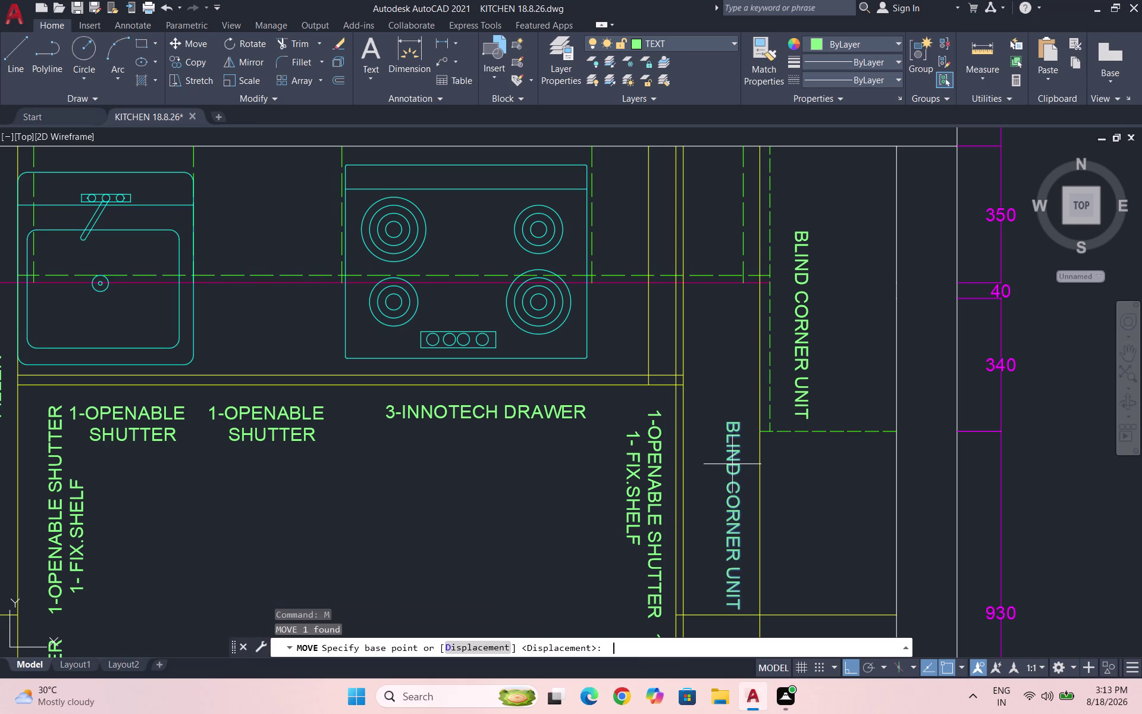
click(733, 458)
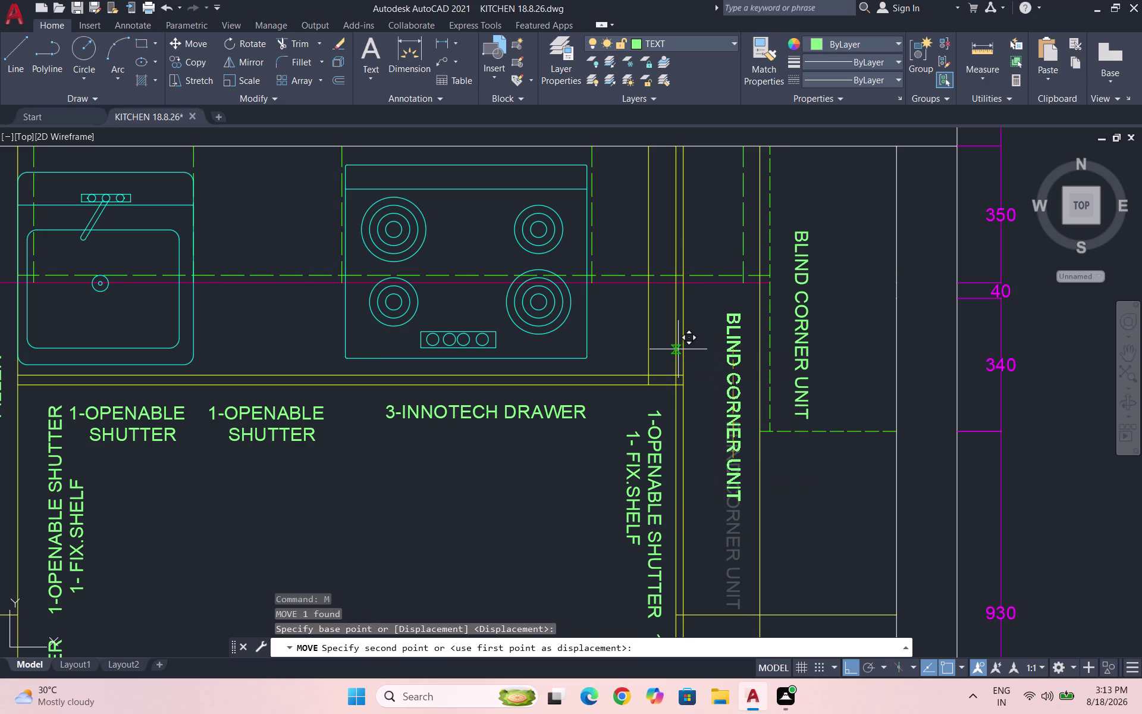
click(700, 347)
Fine-tune the label's final position with Ortho turned off.
click(738, 342)
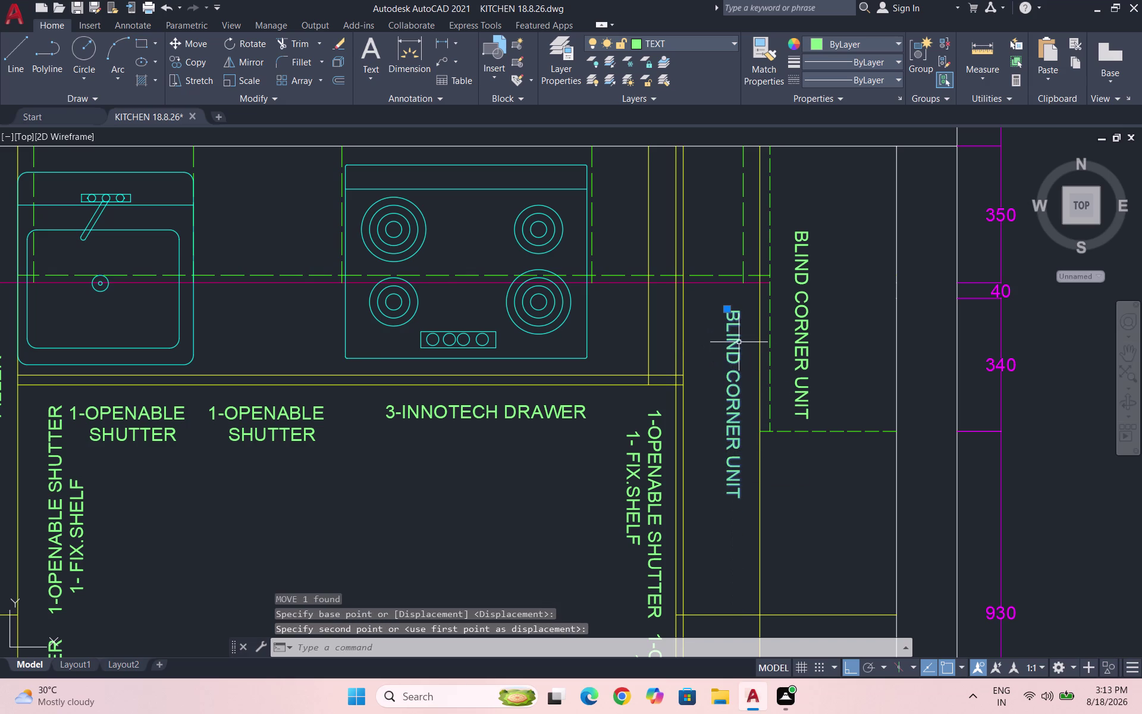
key(m)
key(Return)
click(726, 352)
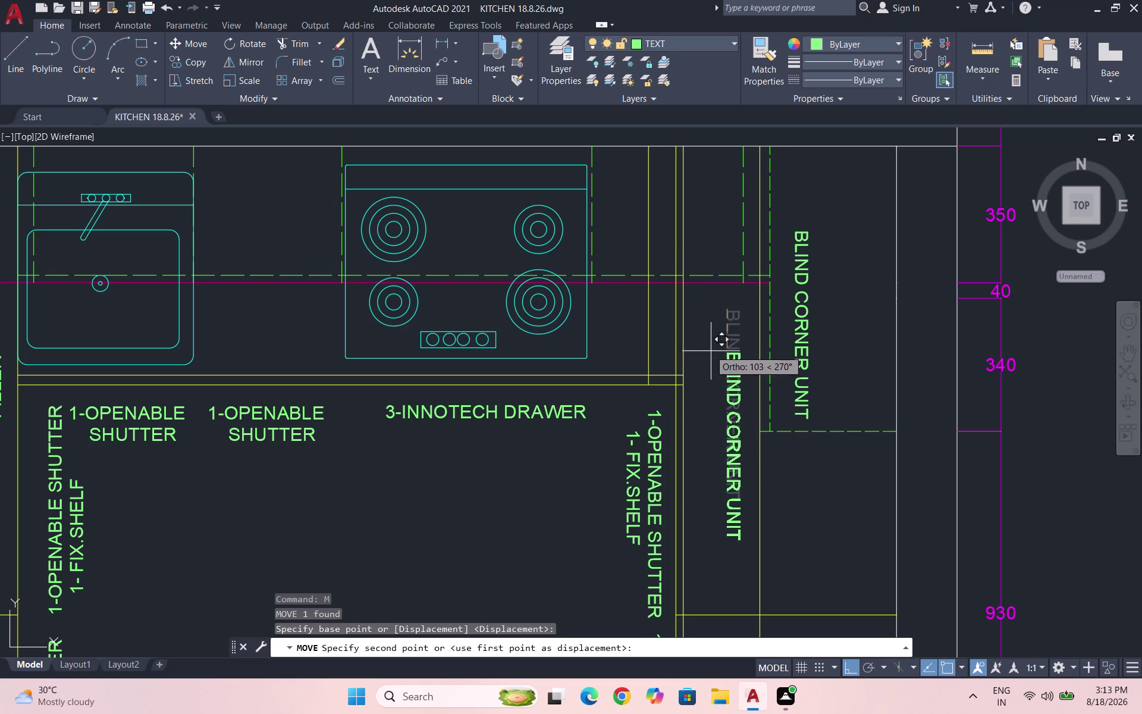
key(F8)
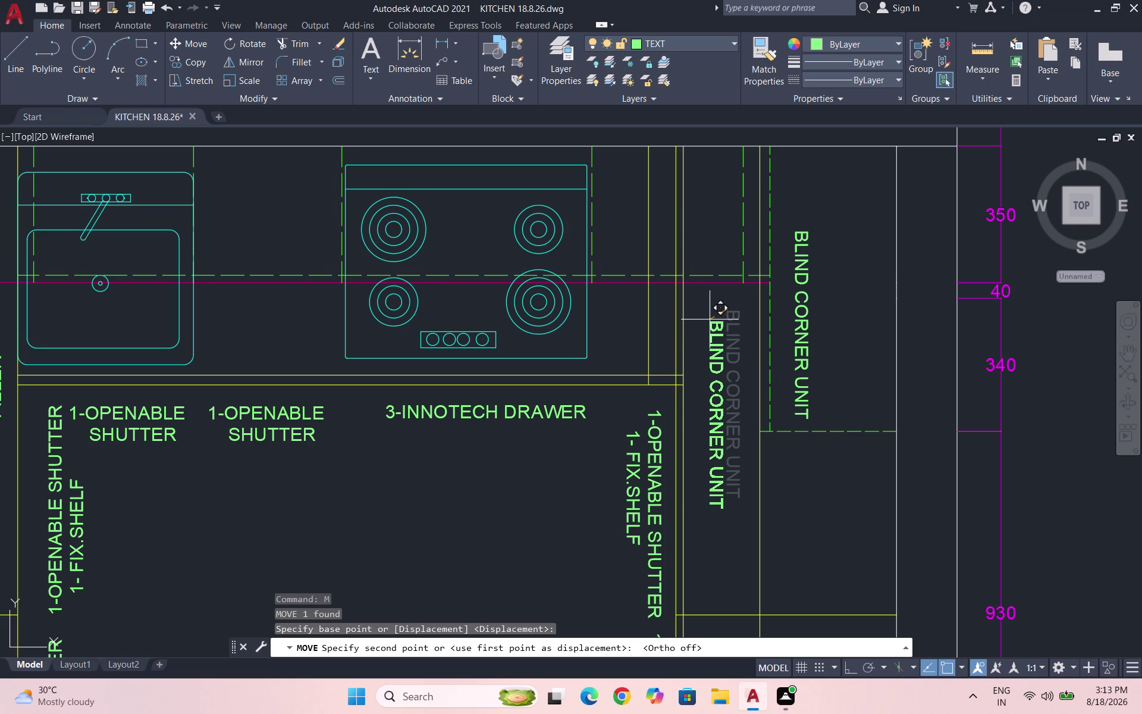
click(710, 320)
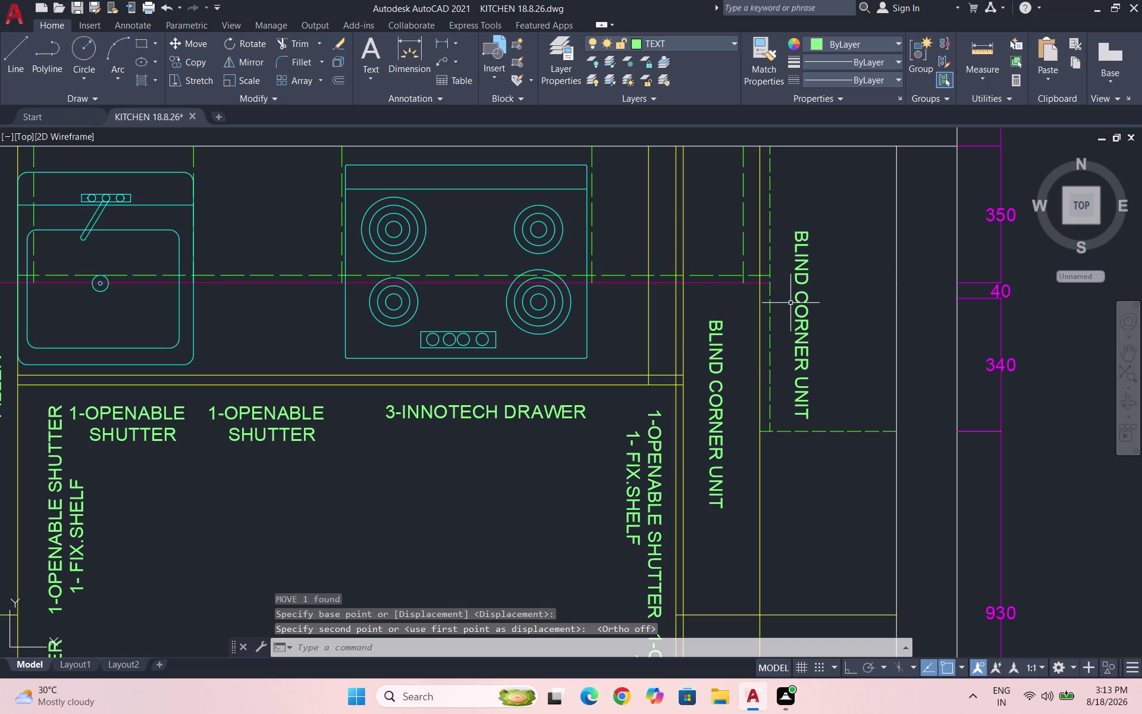
scroll(down, 3)
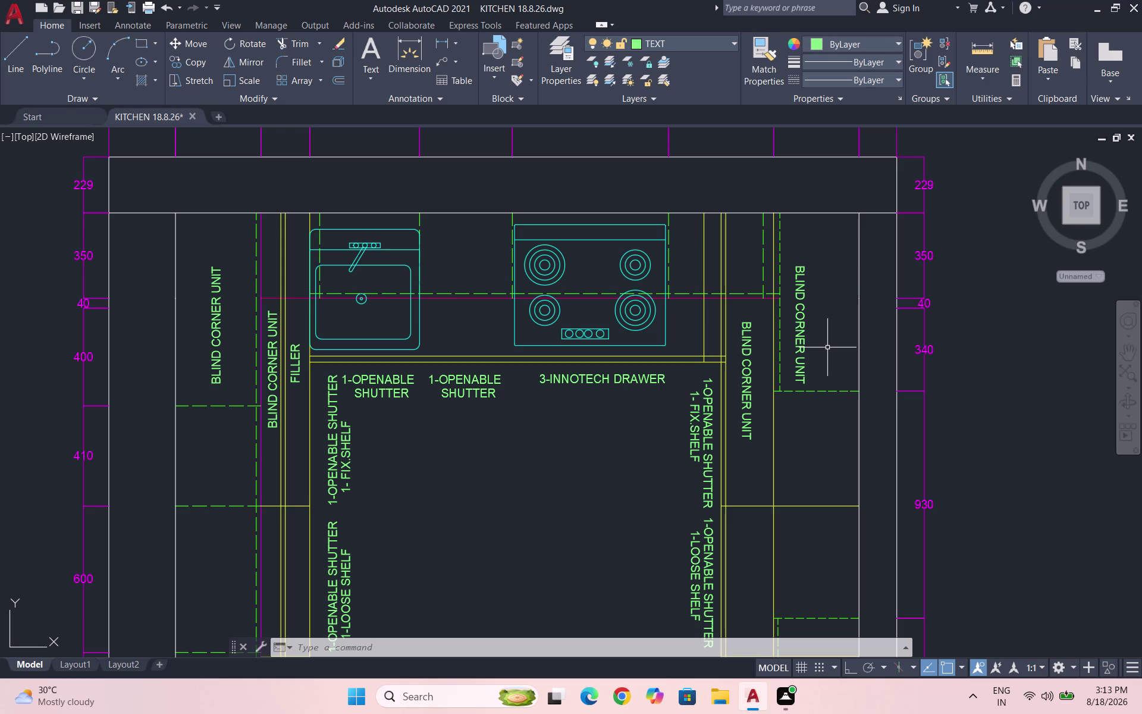
scroll(up, 3)
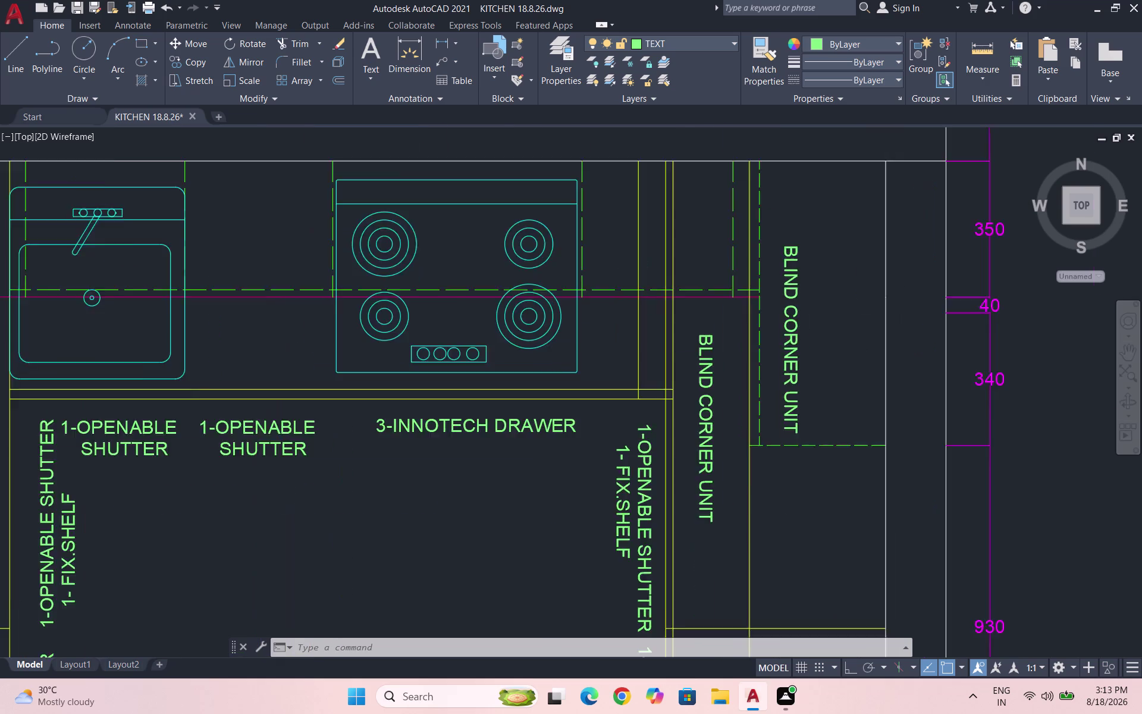
Move the right BLIND CORNER UNIT label higher within the unit.
click(781, 310)
key(m)
key(Return)
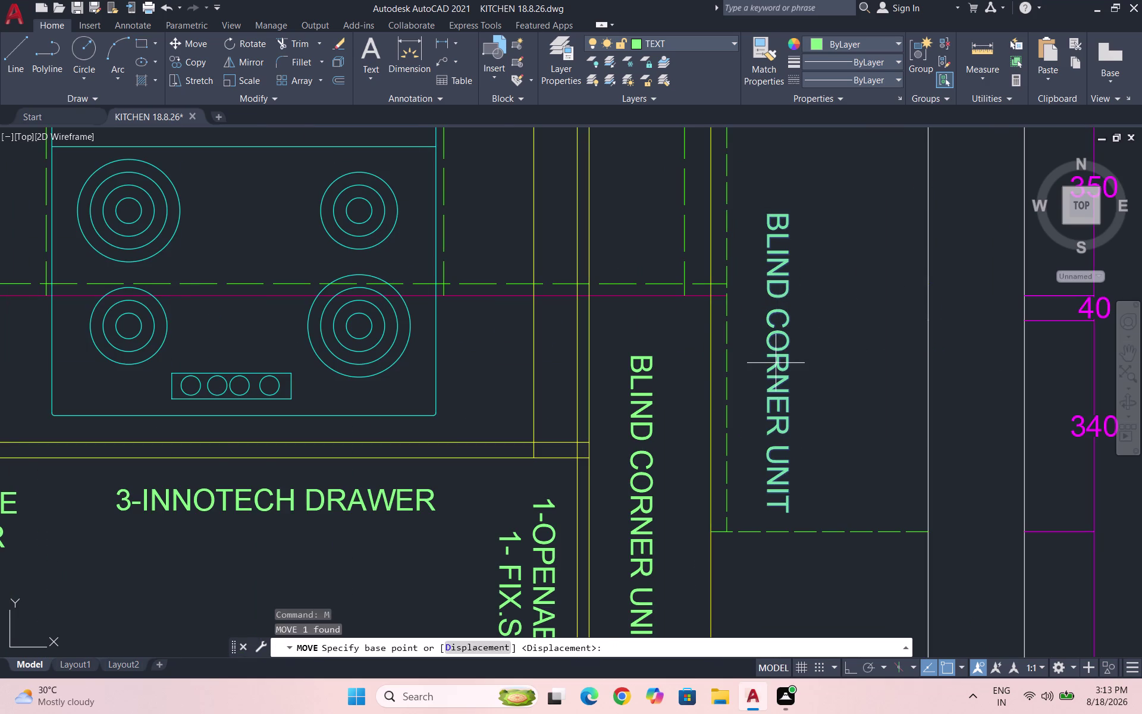
click(777, 344)
scroll(down, 3)
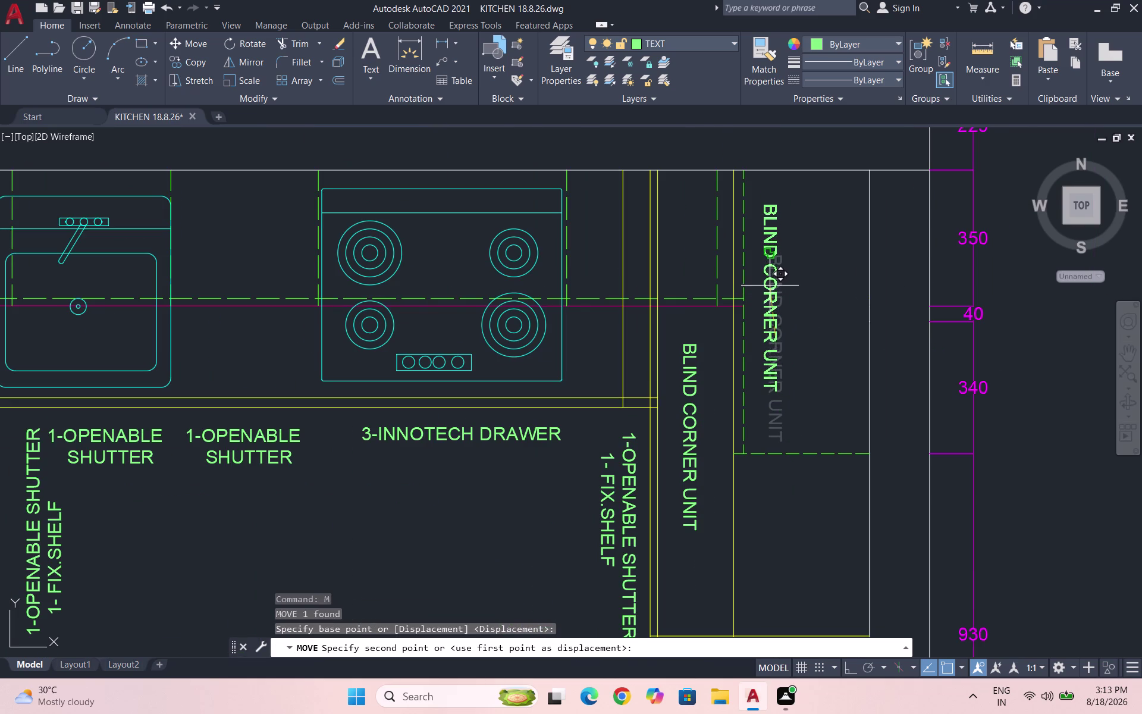
click(770, 286)
Move the label again to the top edge of the counter.
click(762, 301)
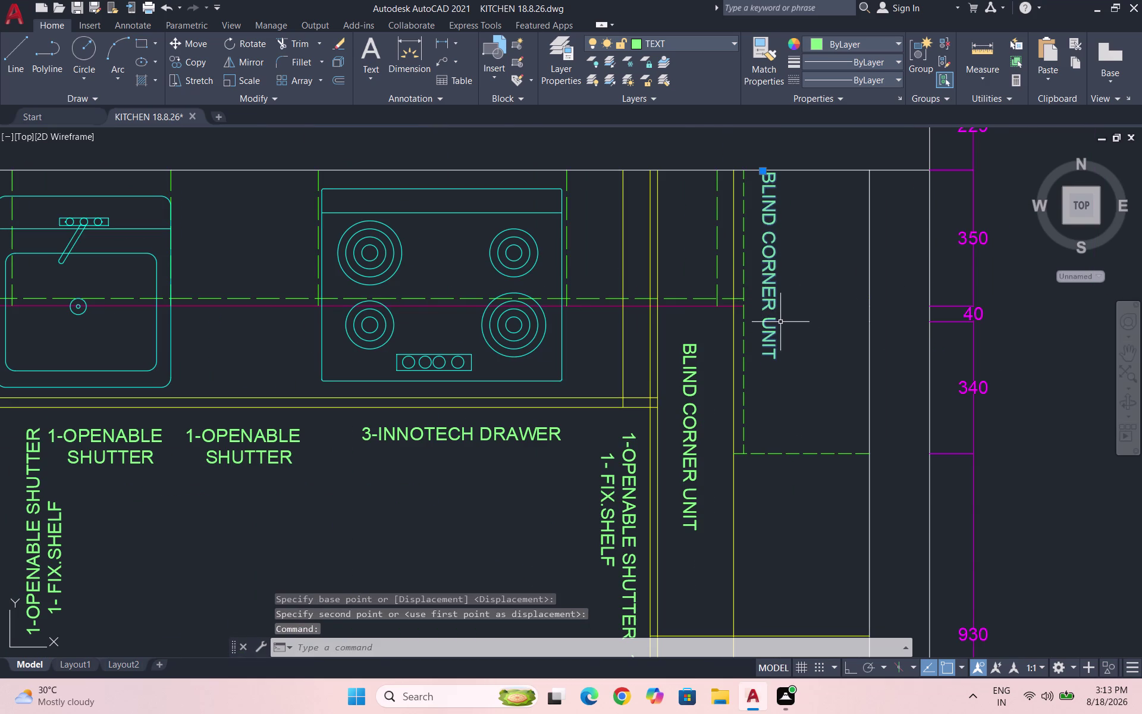
key(m)
key(Return)
click(773, 187)
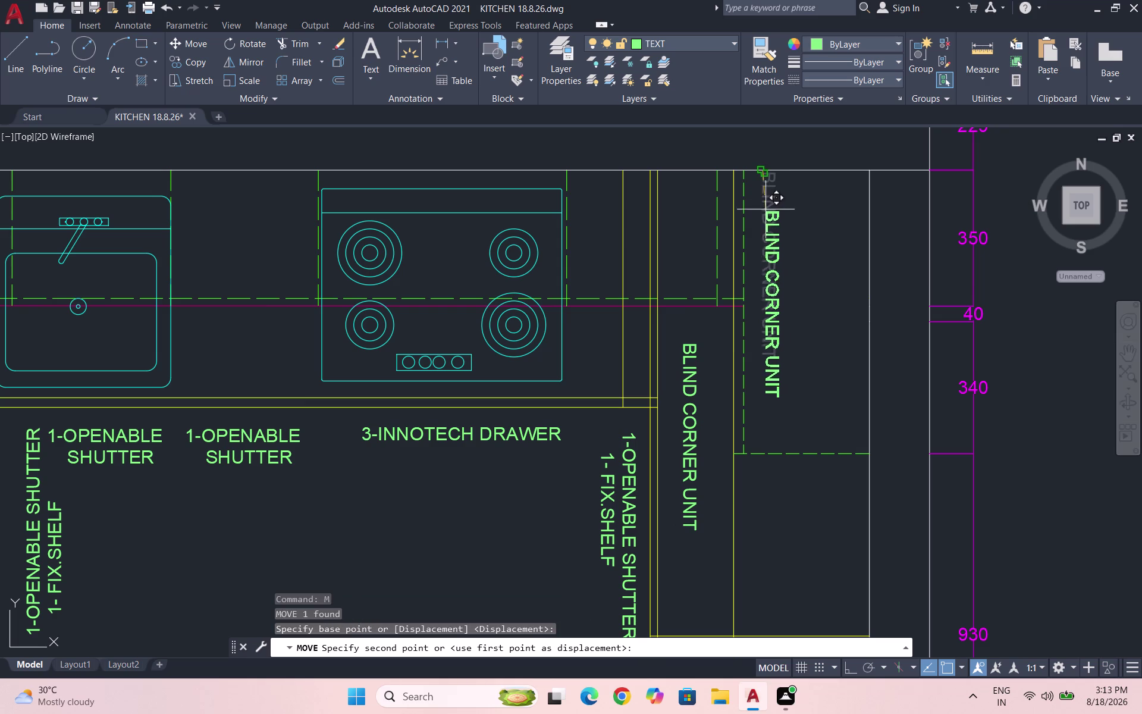
click(761, 207)
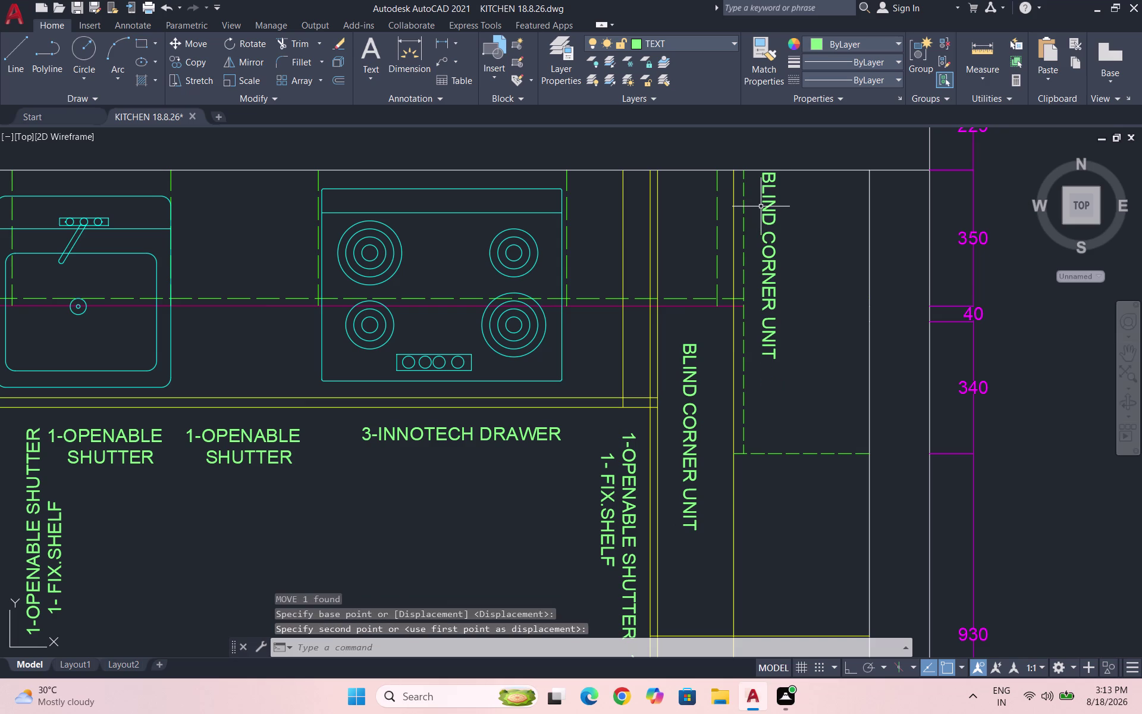
drag(780, 210, 770, 206)
Adjust the BLIND CORNER UNIT label once more to its final position.
click(765, 207)
key(m)
key(Return)
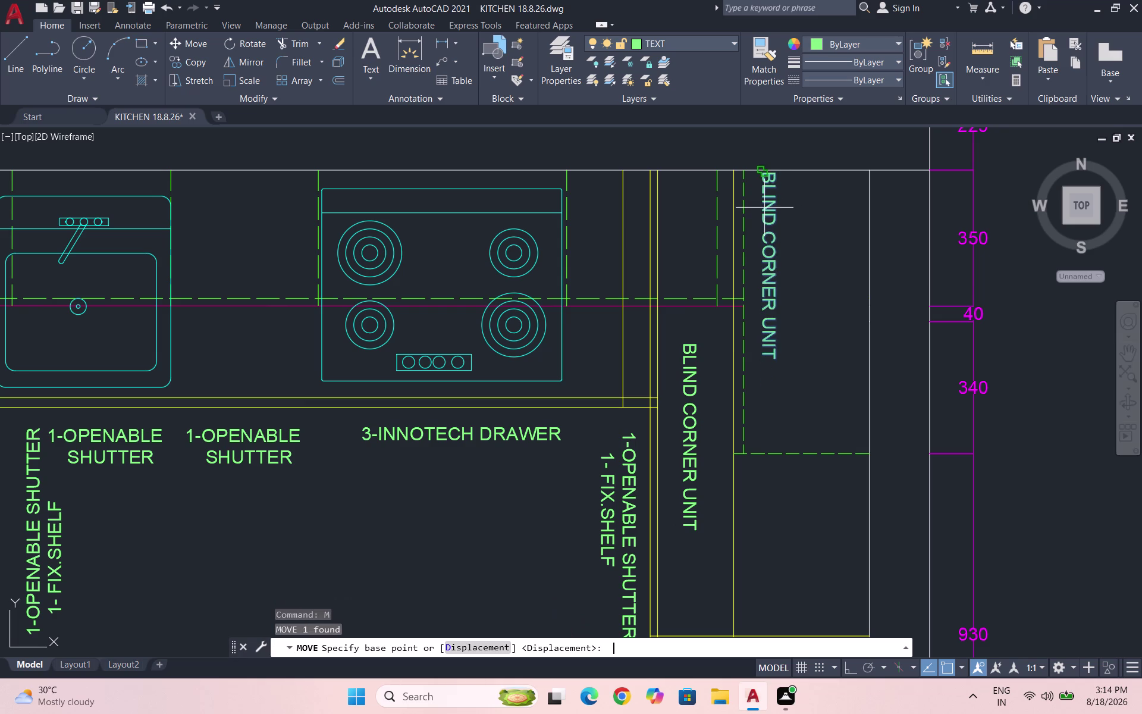
scroll(up, 3)
click(719, 239)
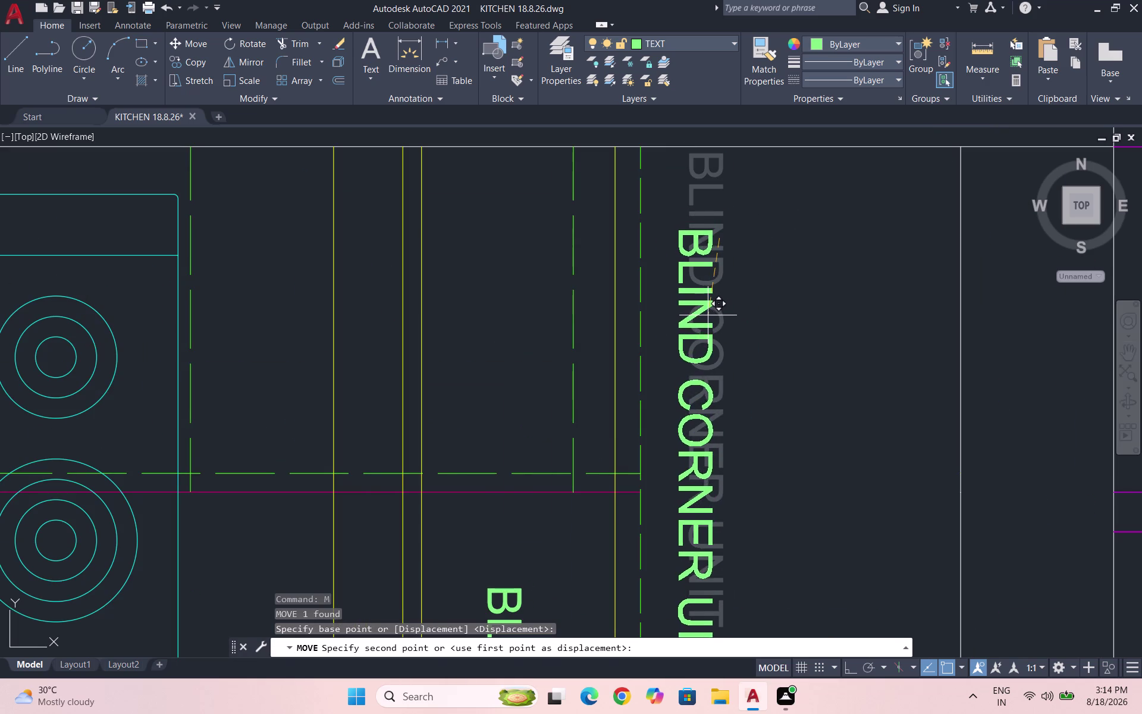
click(708, 316)
scroll(down, 3)
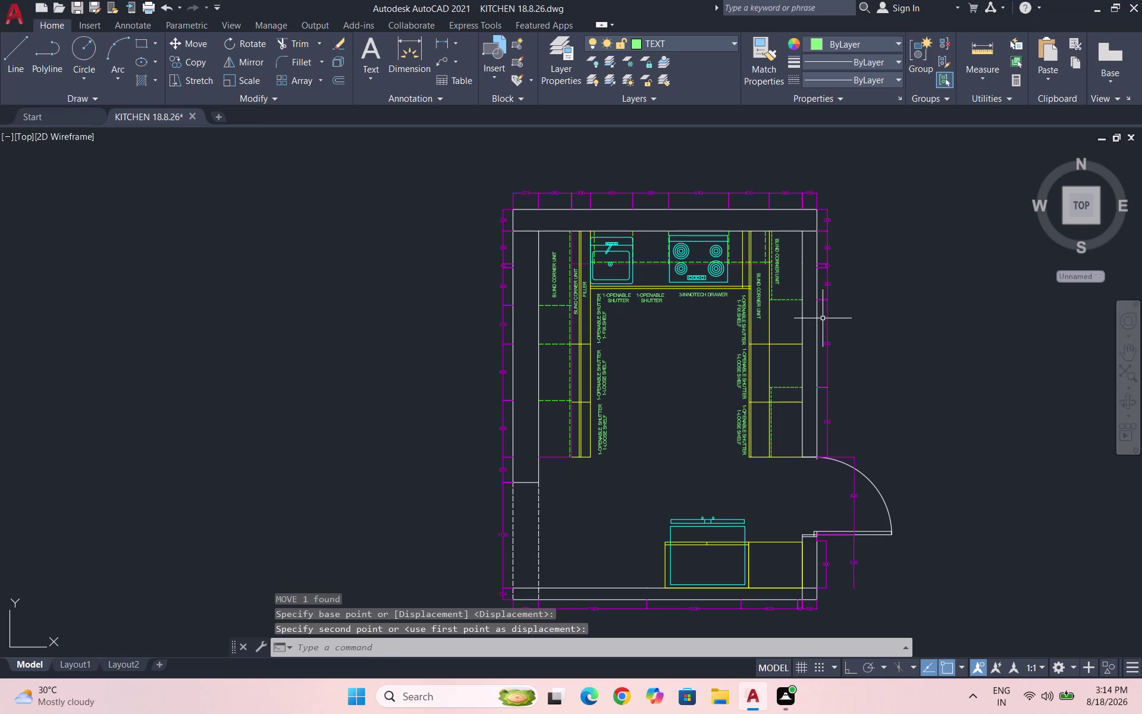
key(Escape)
scroll(up, 3)
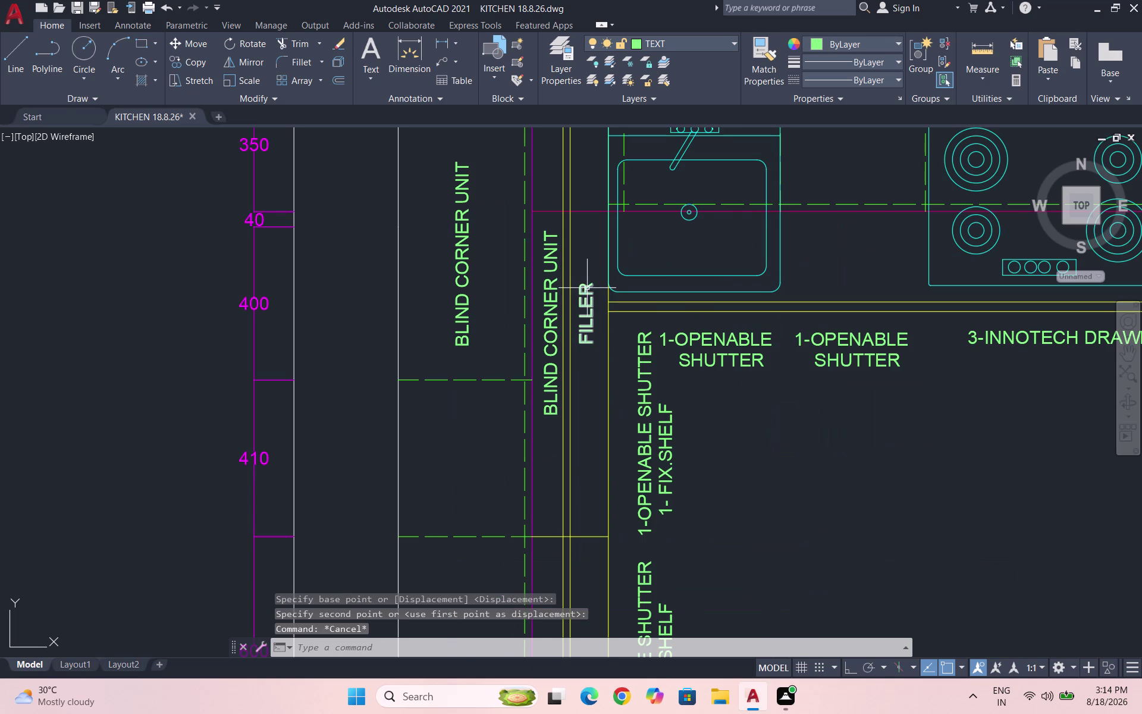
click(588, 289)
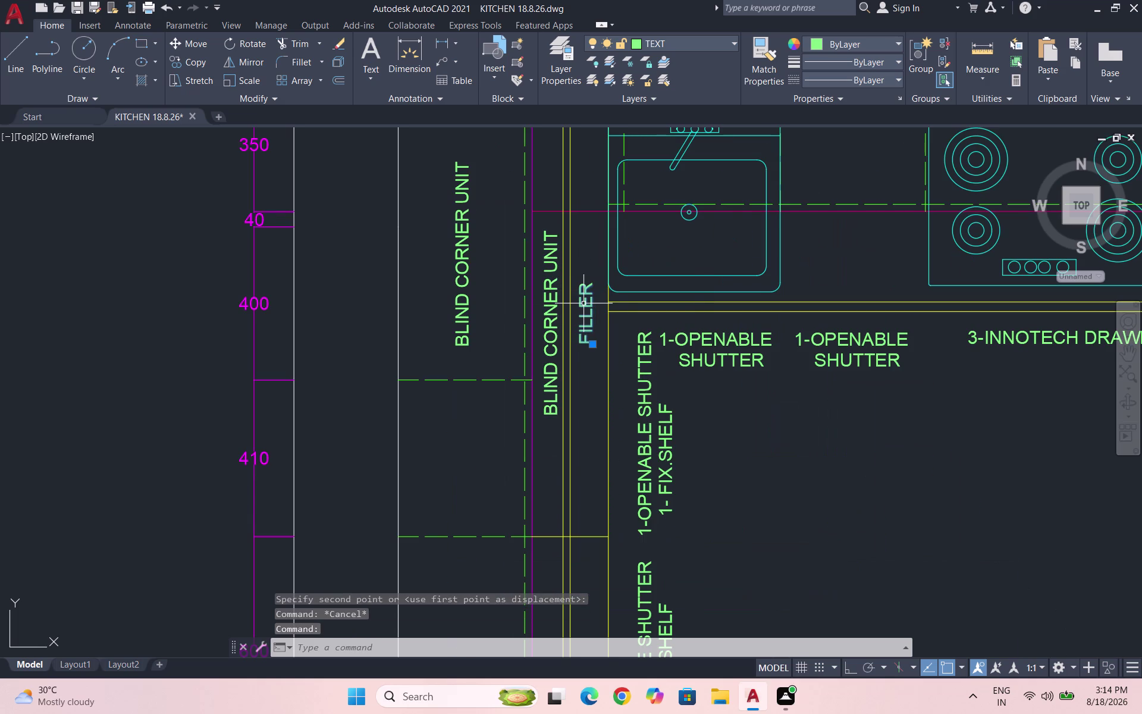
Copy the left FILLER label to beside the right blind corner unit near the hob.
text(CO)
key(Return)
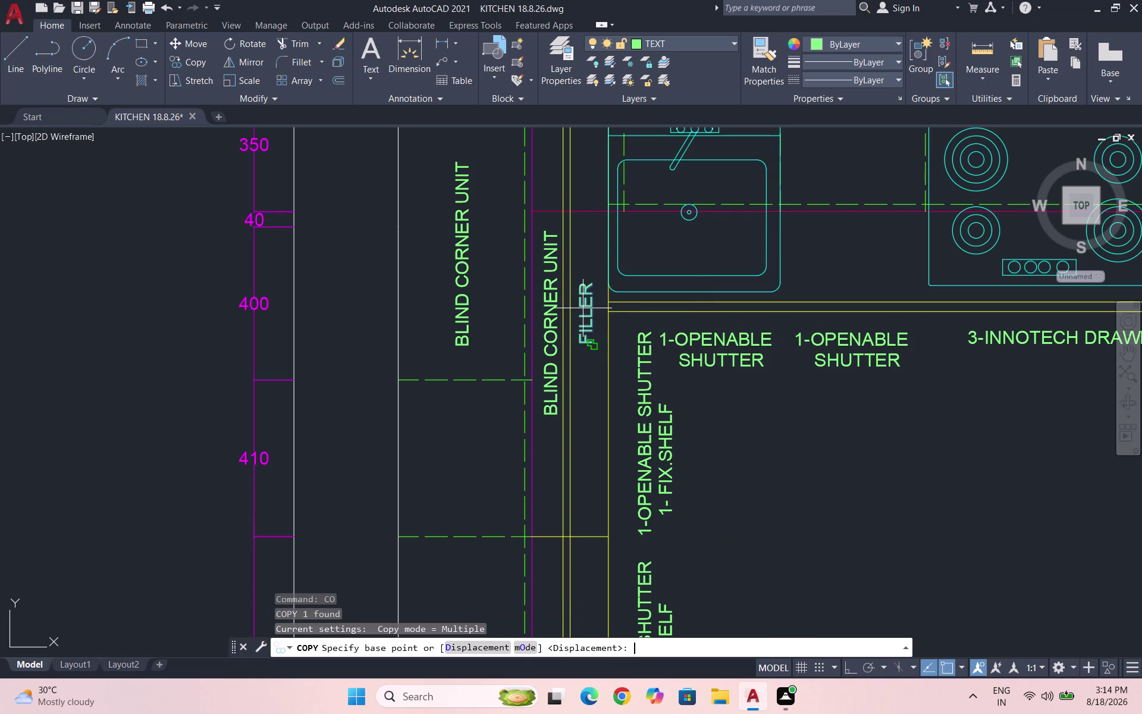
click(583, 298)
scroll(down, 3)
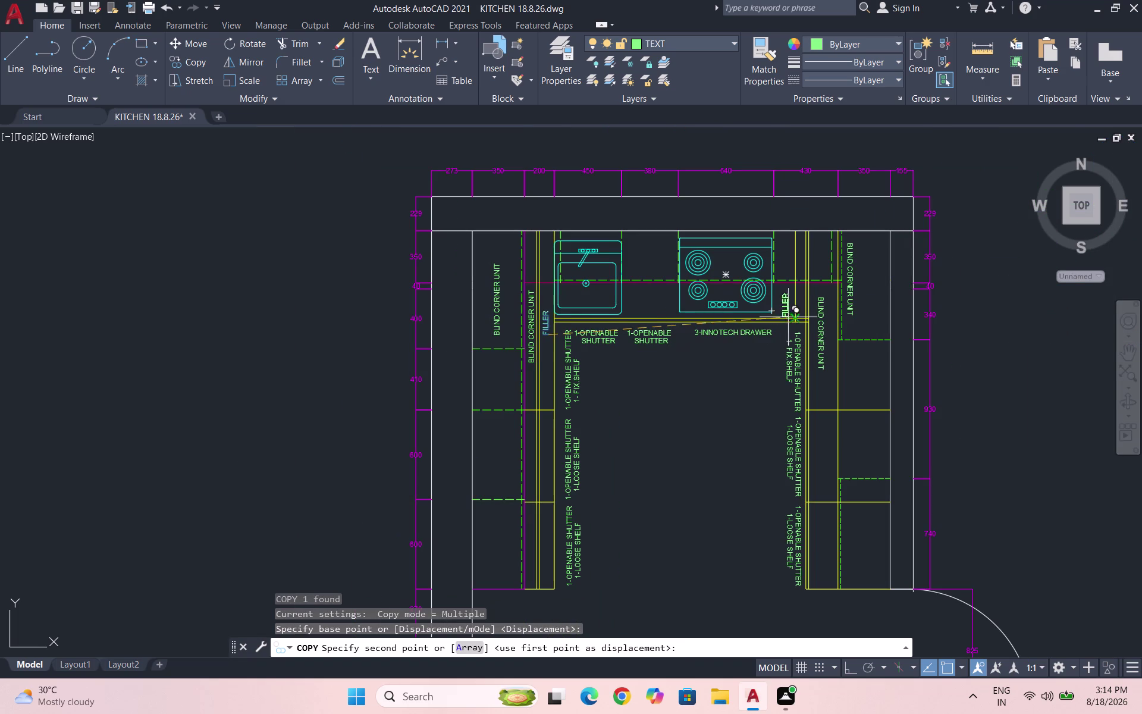
scroll(up, 3)
click(794, 311)
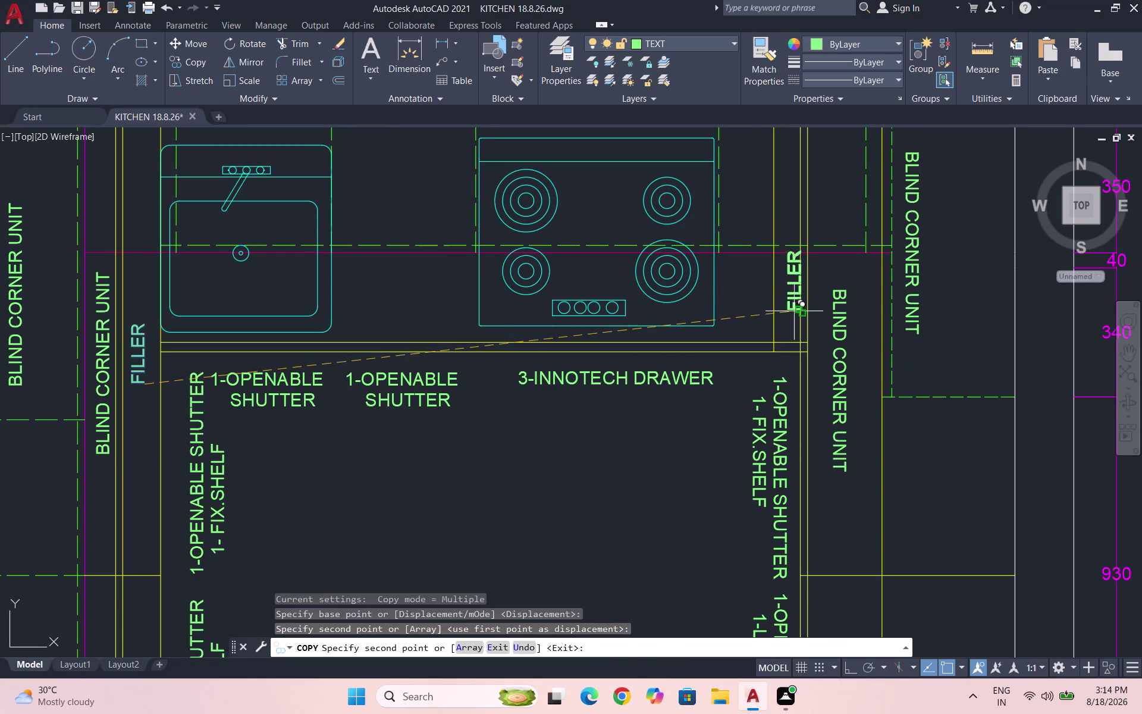
key(Escape)
Select the copied FILLER label and start a move, then cancel it.
scroll(up, 3)
click(794, 297)
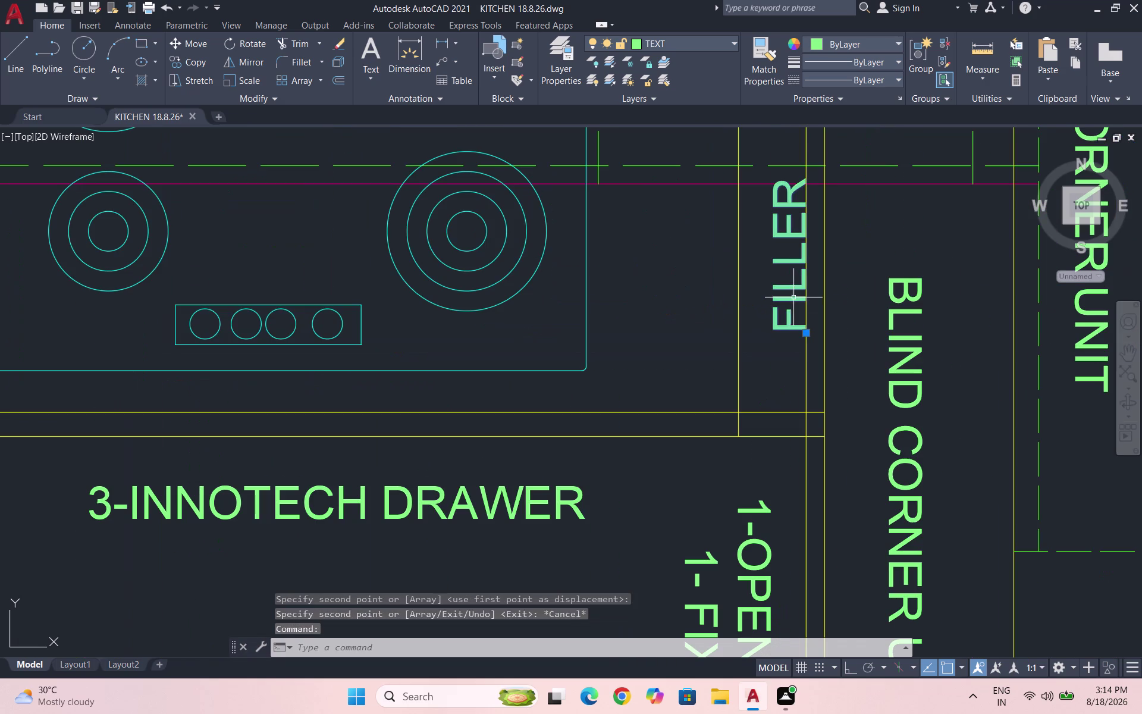
key(m)
key(Return)
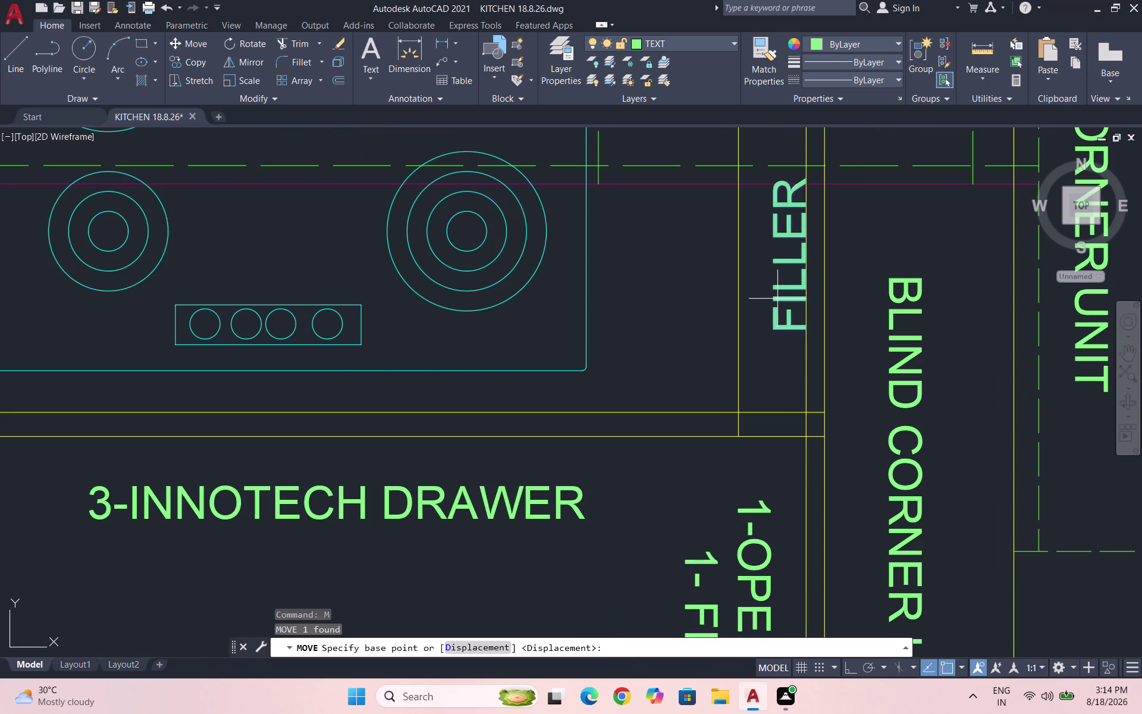
key(Escape)
key(Escape)
Rotate the copied FILLER label 180° with Ortho on to match the other labels.
click(789, 265)
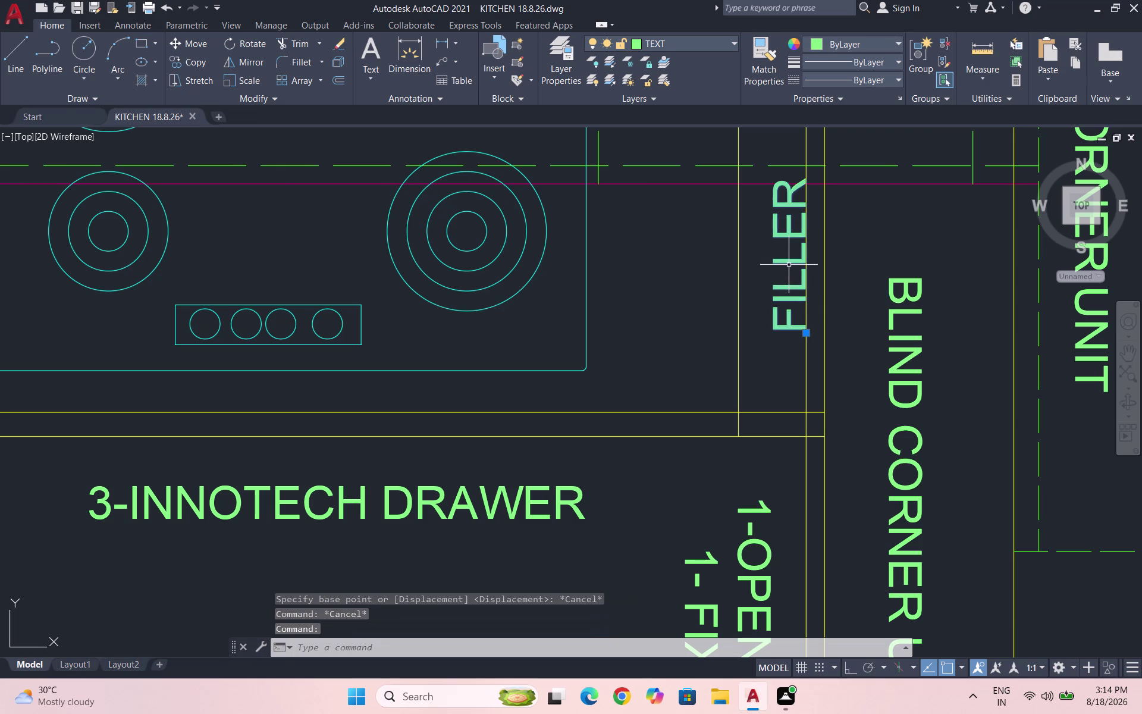
text(RO)
key(Return)
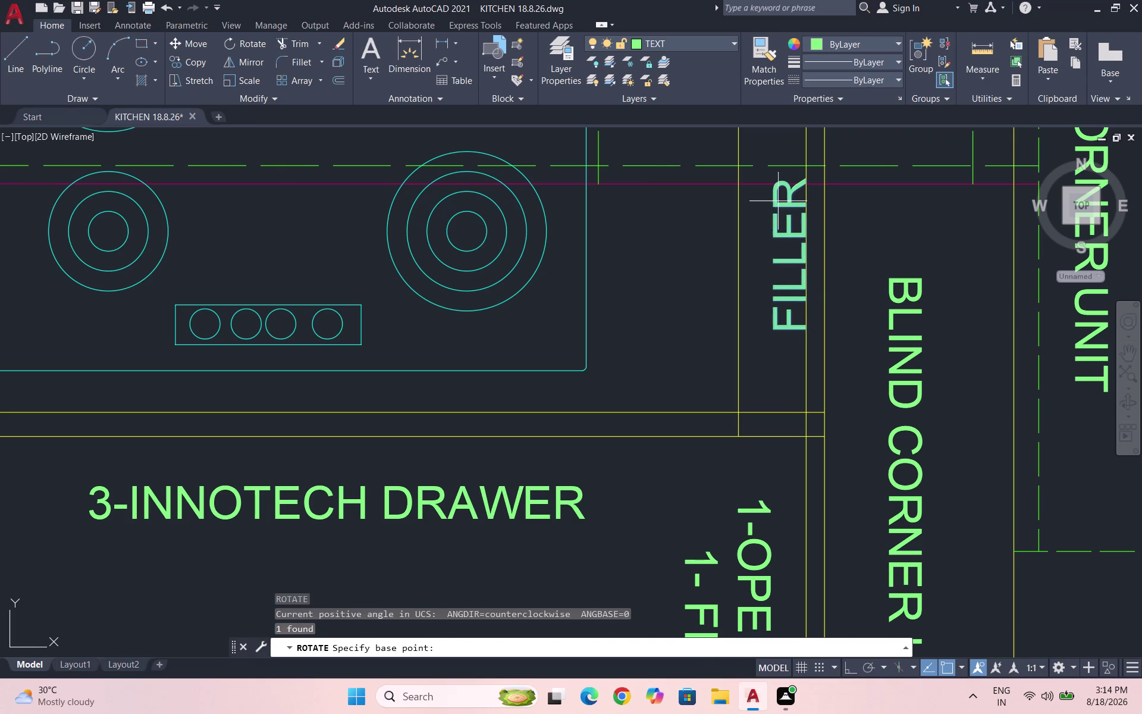
click(798, 191)
scroll(down, 3)
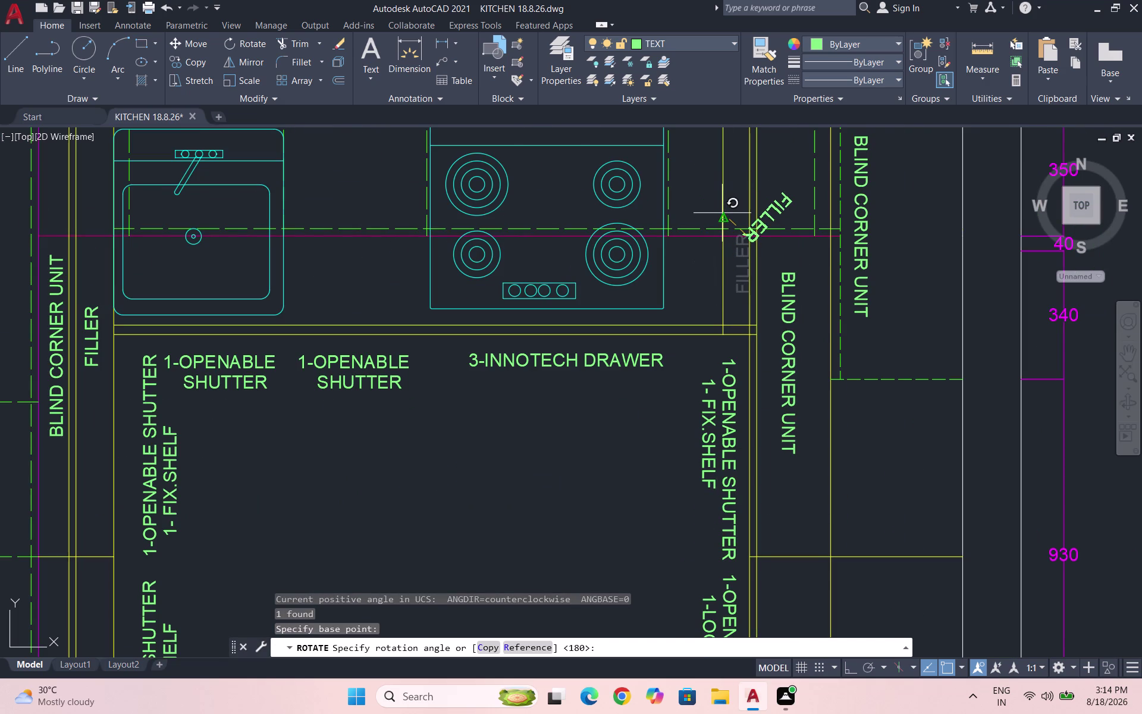
key(F8)
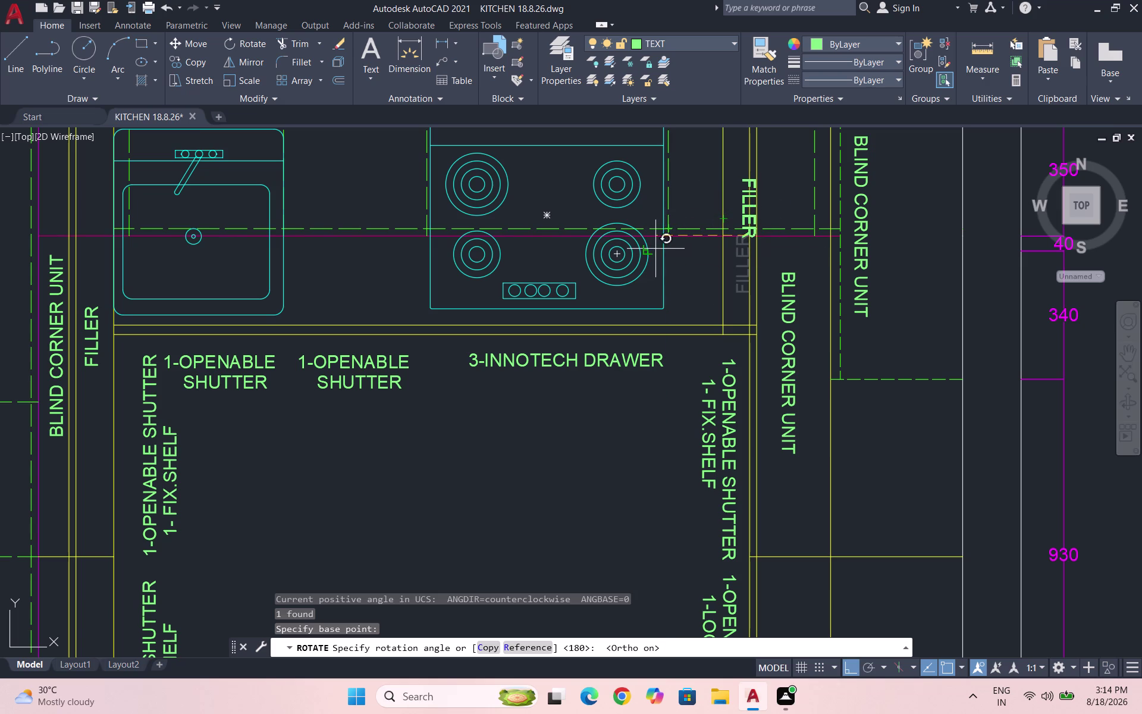
click(675, 276)
scroll(up, 3)
Move the rotated FILLER label between the cabinet lines left of the unit.
click(712, 197)
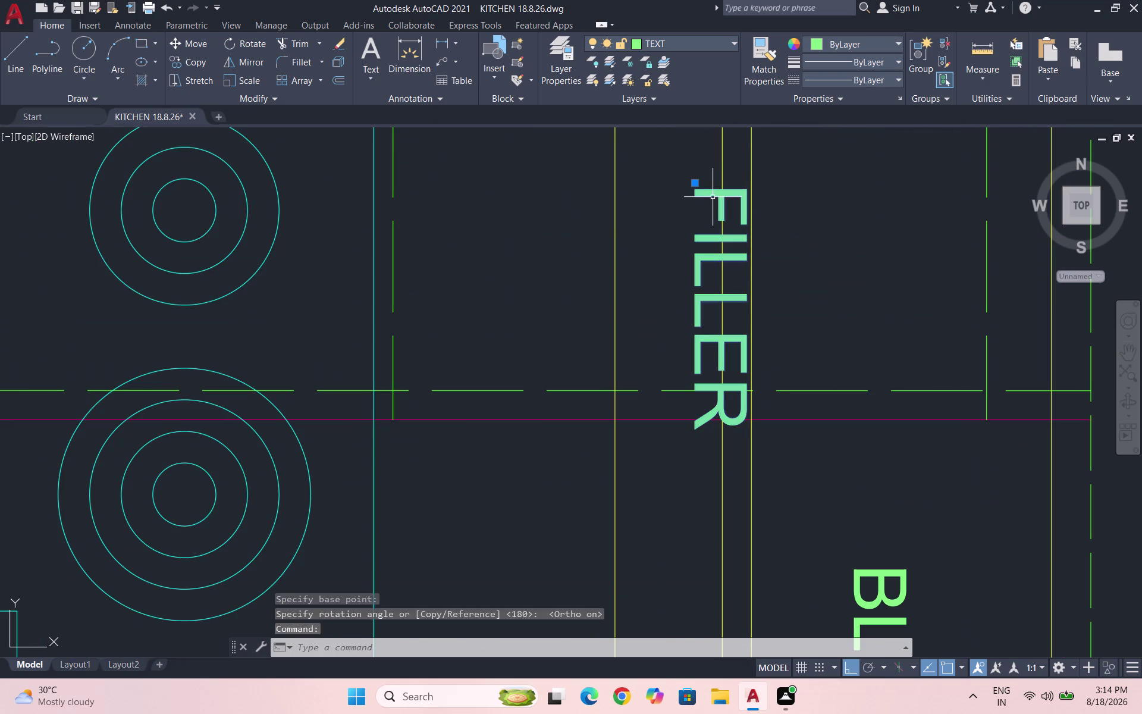
key(m)
key(Return)
click(711, 196)
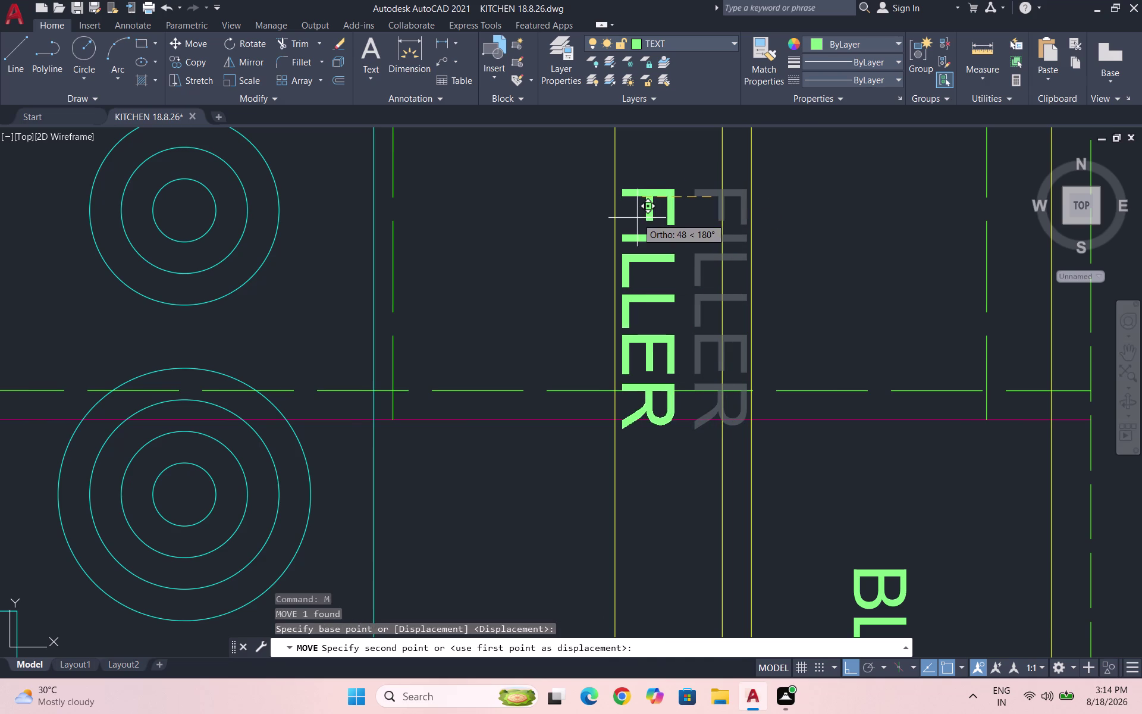
click(653, 222)
Select the FILLER label again and start another move to refine its position.
scroll(down, 3)
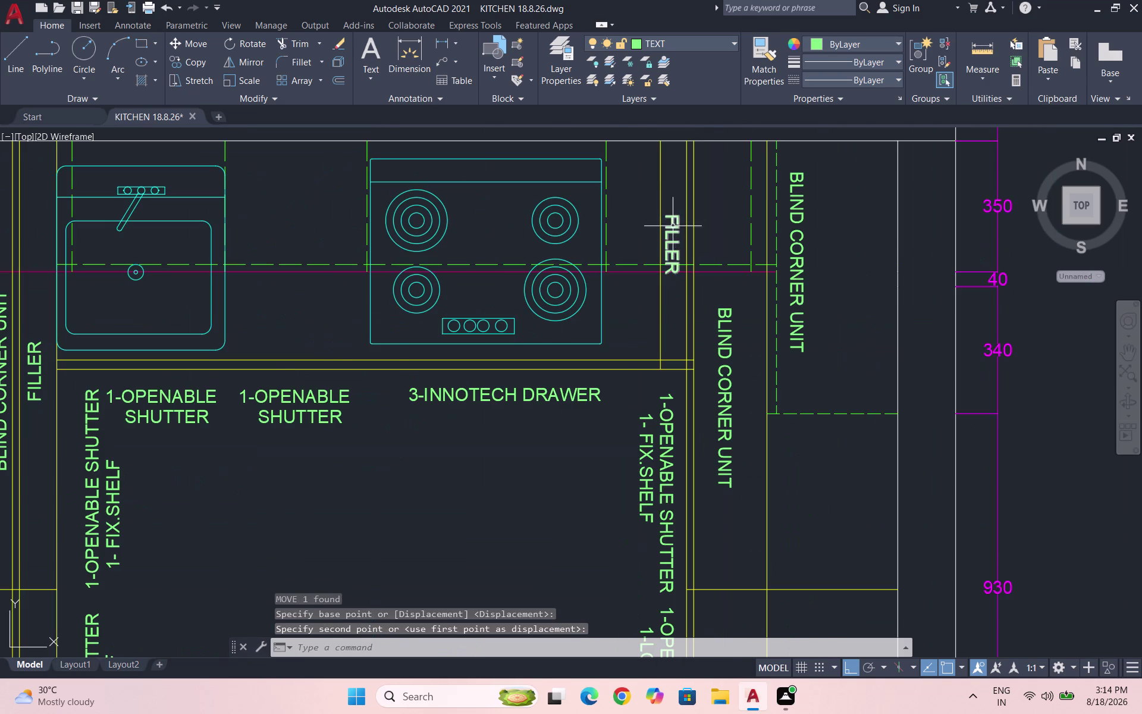
scroll(down, 3)
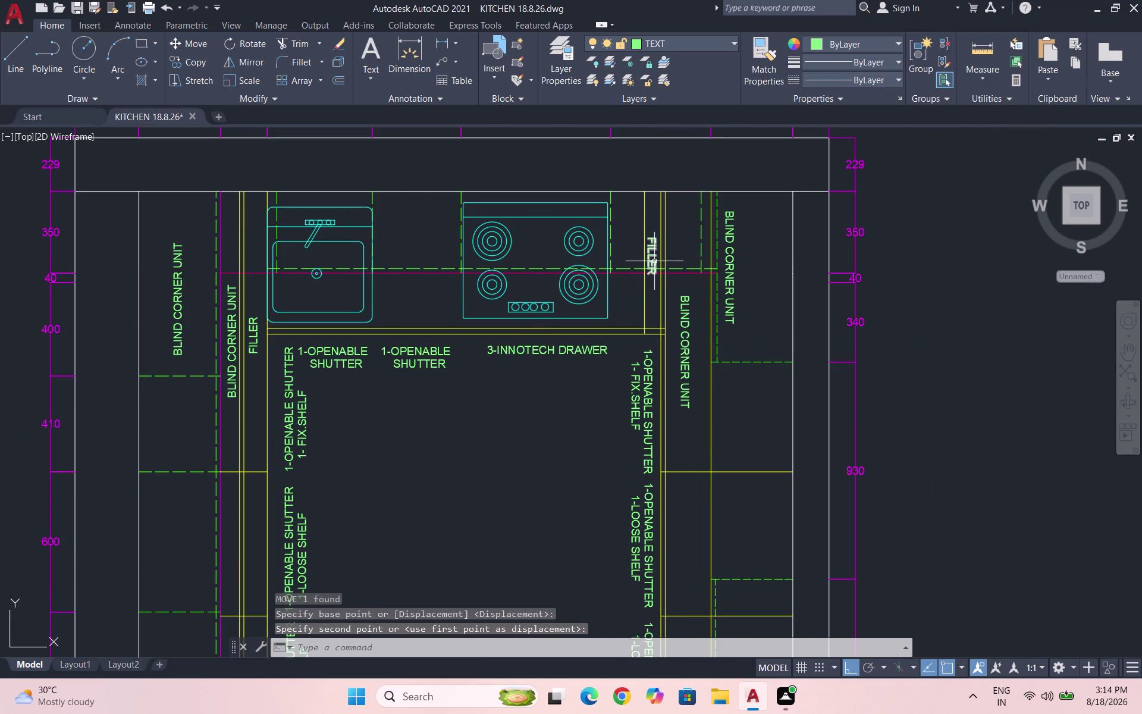
scroll(up, 3)
click(649, 256)
key(m)
key(Return)
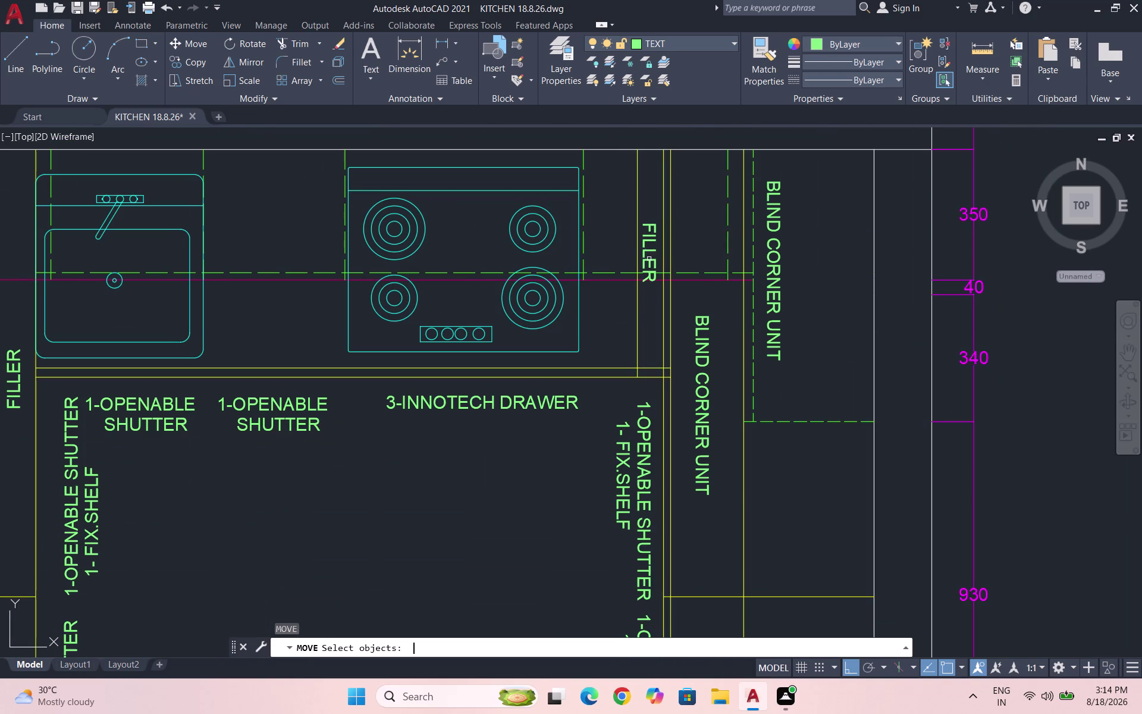
click(650, 259)
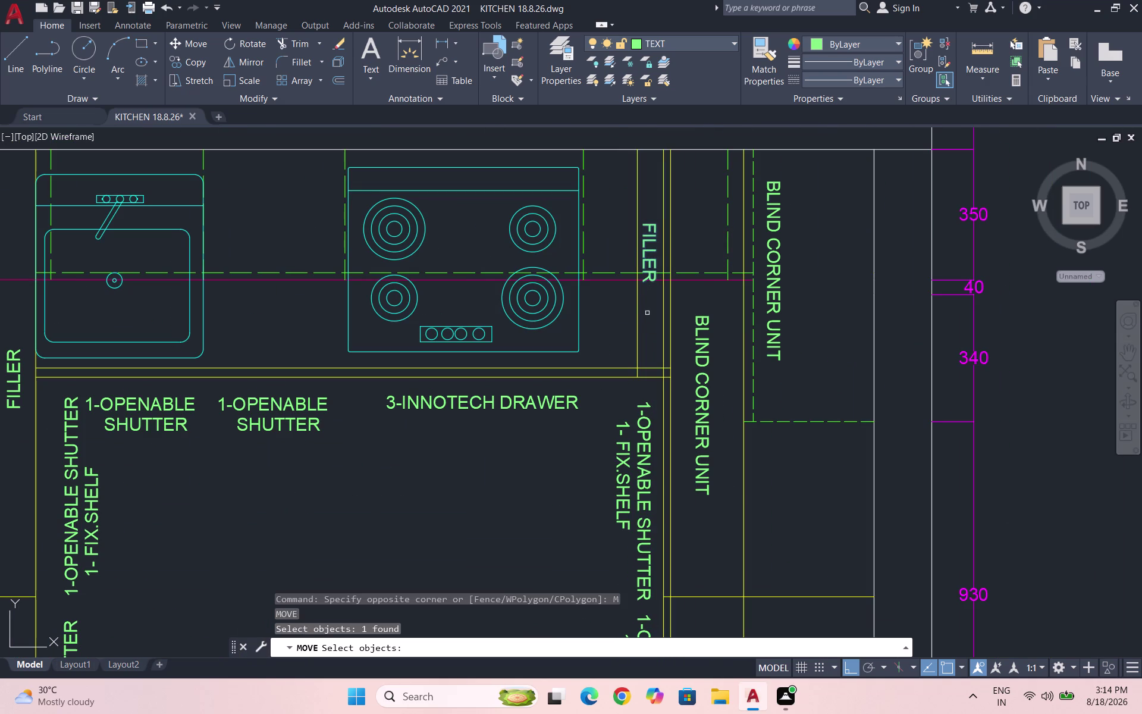